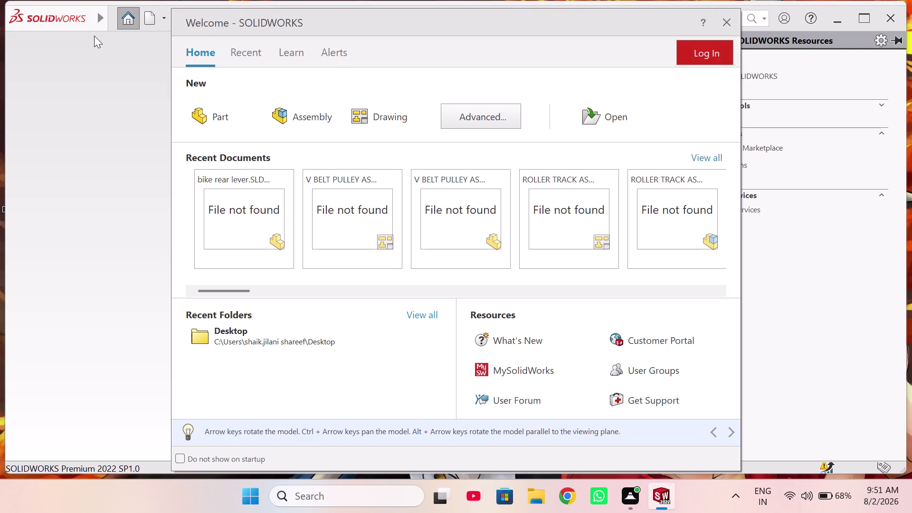
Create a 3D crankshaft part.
Create a blank part document and dismiss the resources side panel.
key(Left)
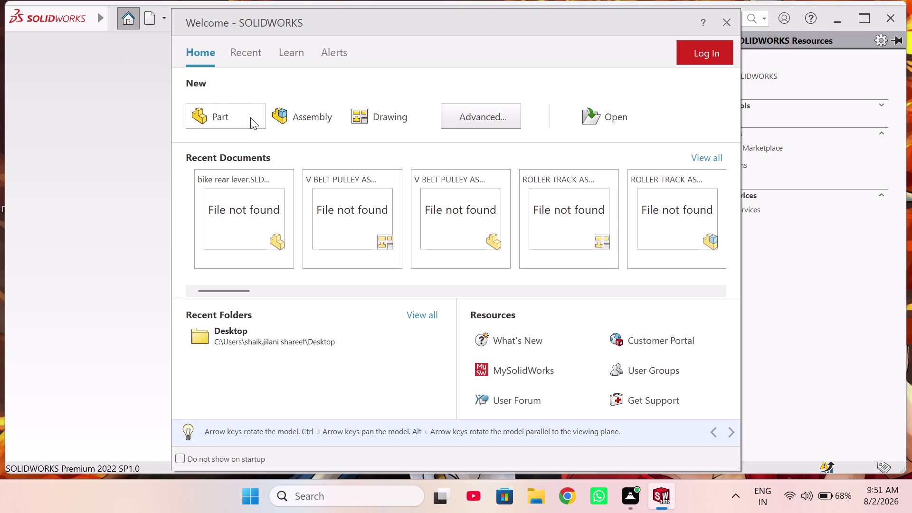
click(238, 113)
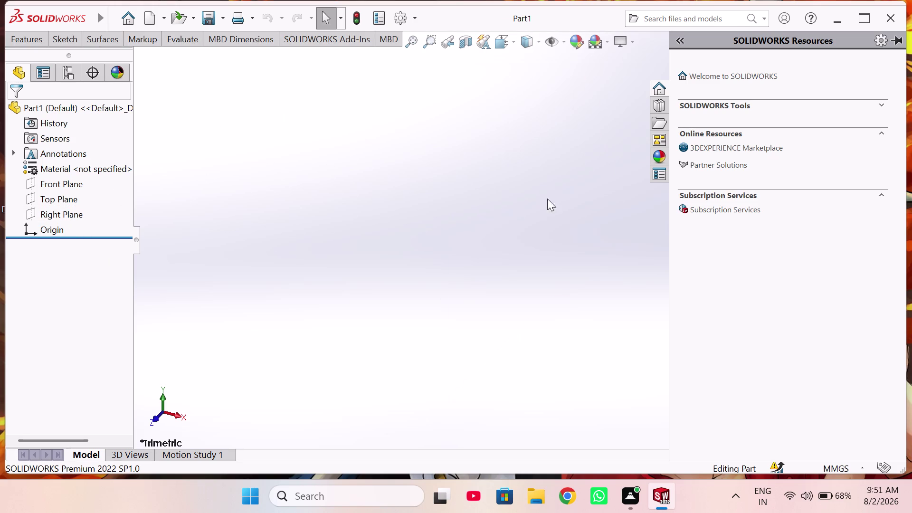
click(59, 209)
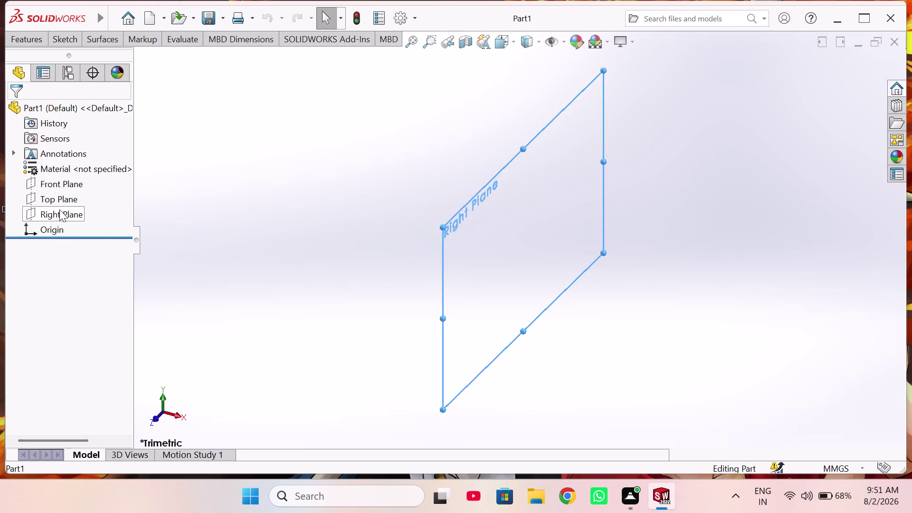
Draw a circle centred on the origin on the Right Plane.
click(70, 193)
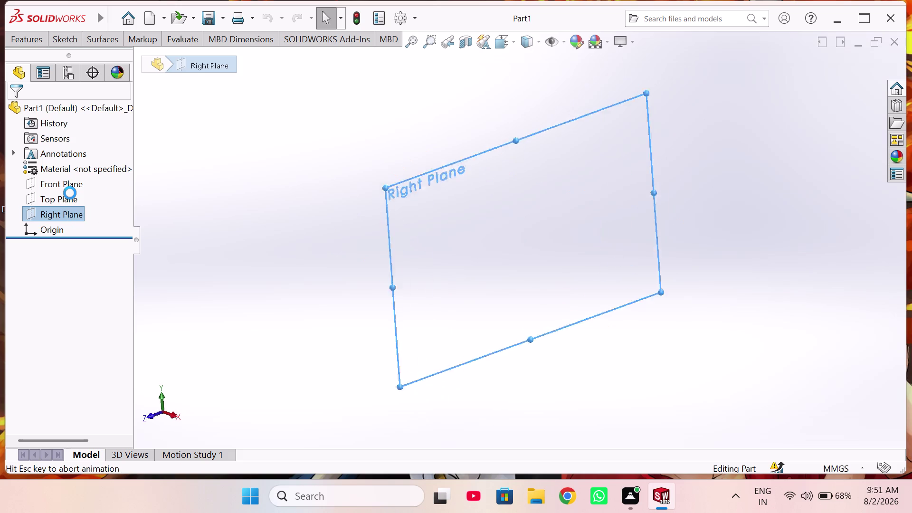
right_drag(462, 260, 552, 269)
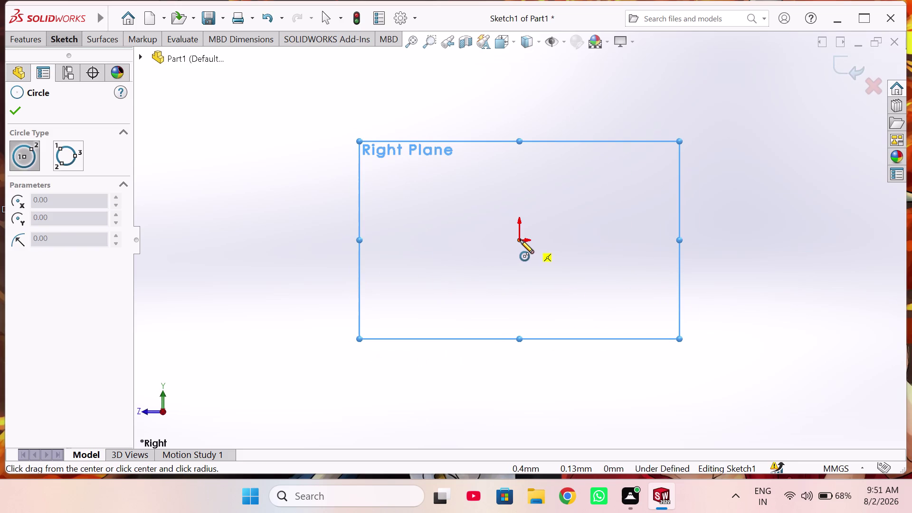
click(521, 240)
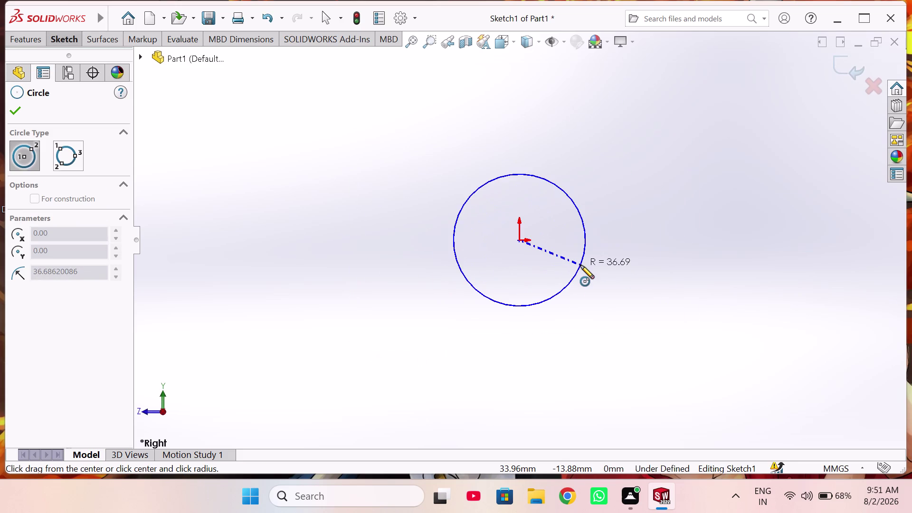
click(619, 295)
Dimension the circle to 120 mm diameter and exit the sketch.
right_drag(743, 252, 705, 138)
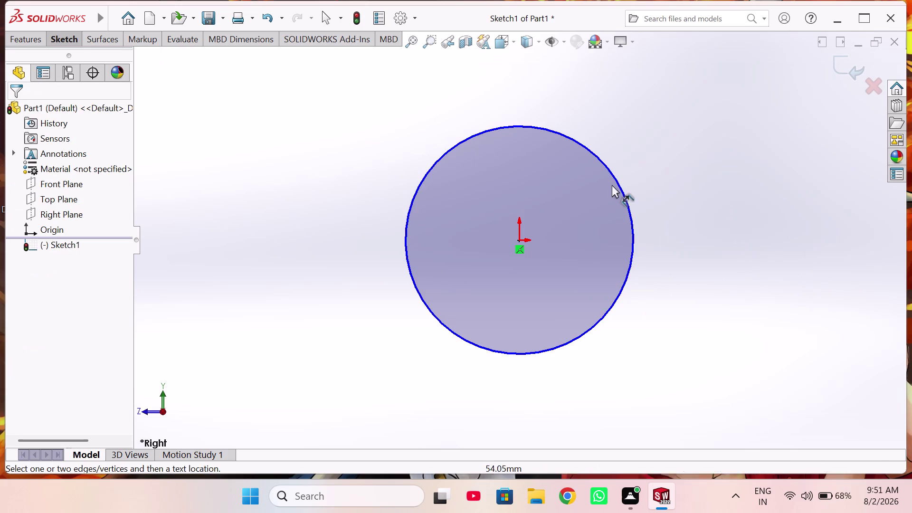
click(620, 188)
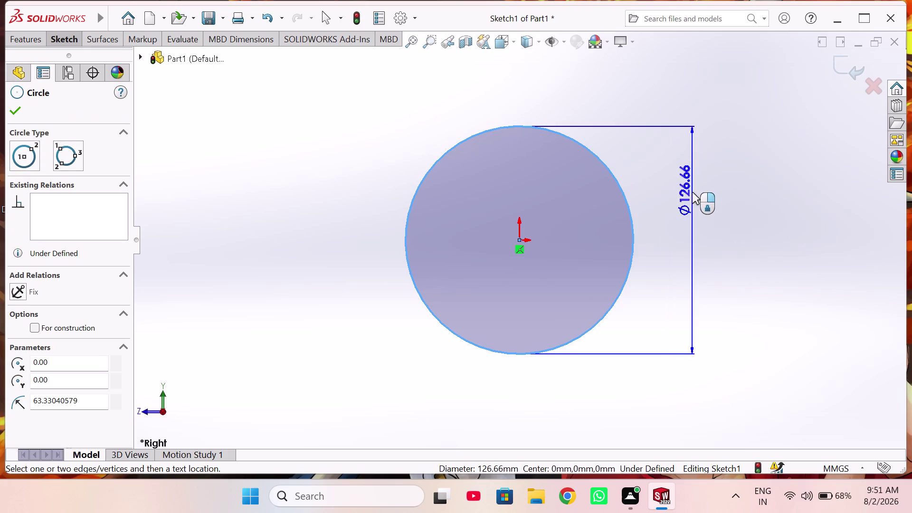
click(695, 218)
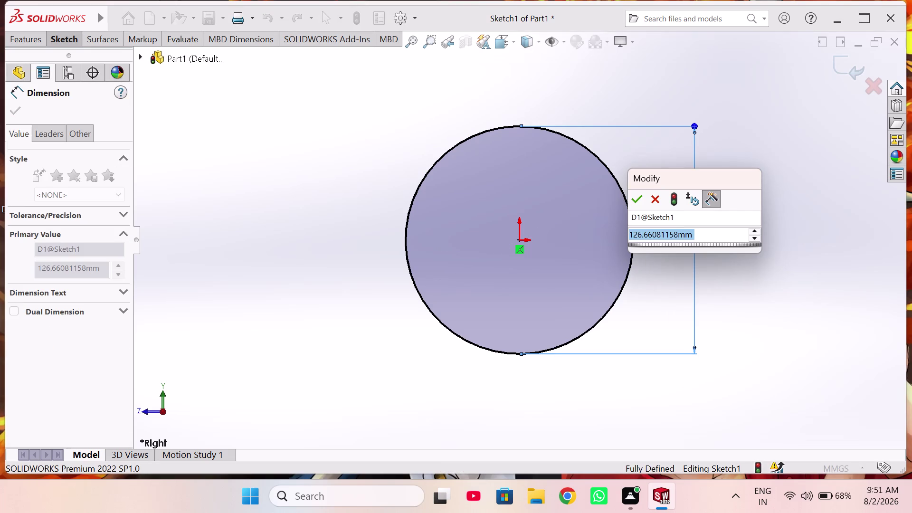
text(120)
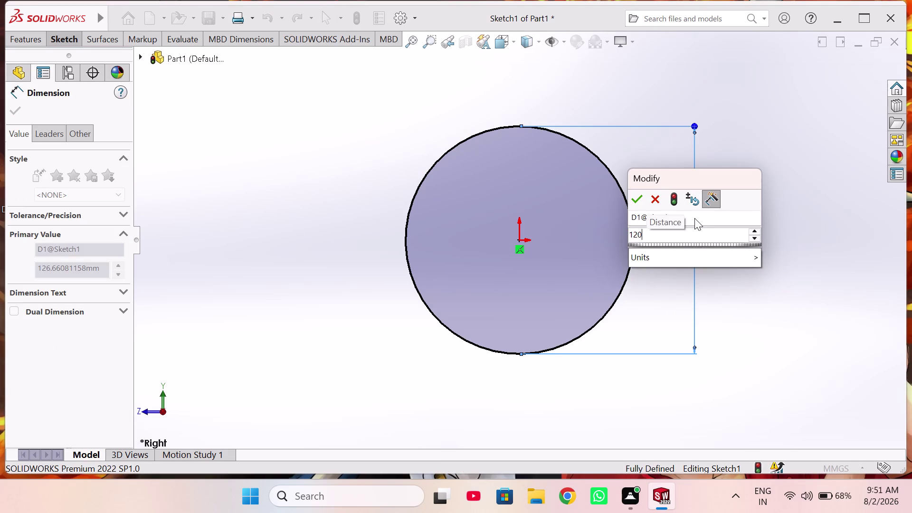
key(Return)
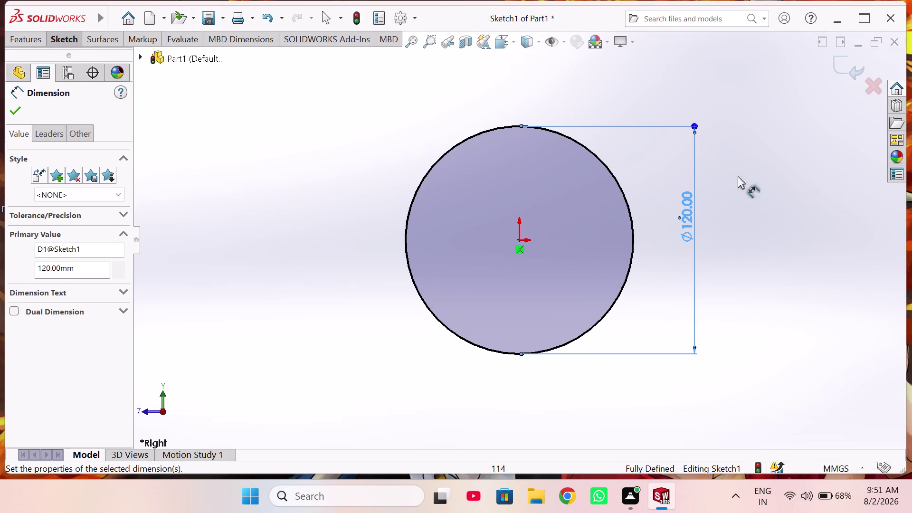
click(844, 66)
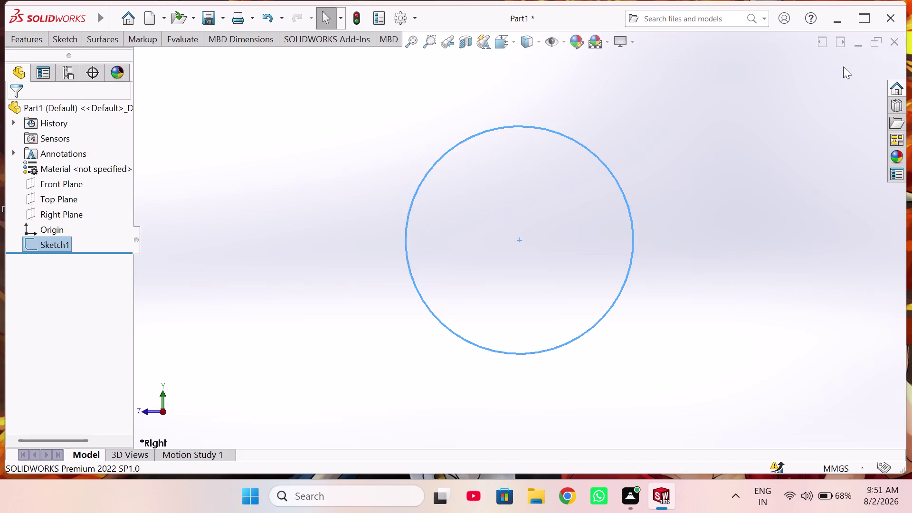
click(29, 40)
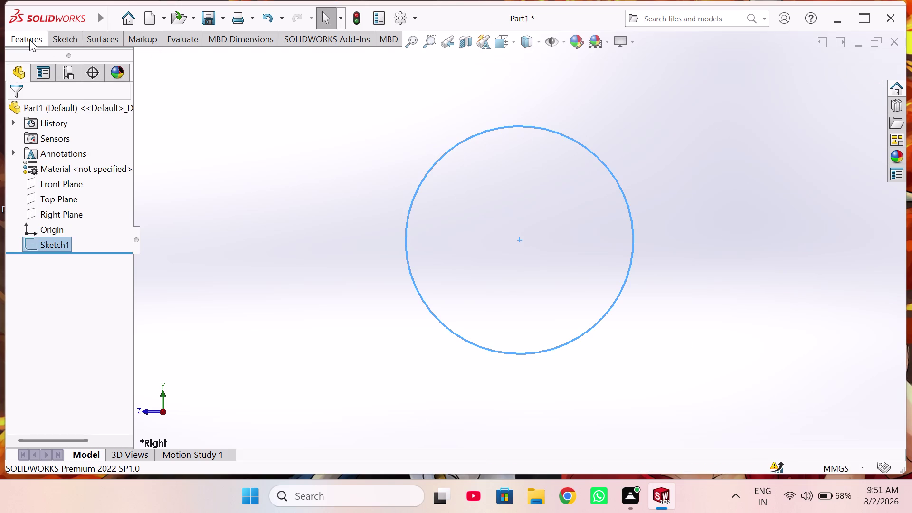
Extrude the 120 mm circle 16 mm blind into the disc, Boss-Extrude1.
click(28, 63)
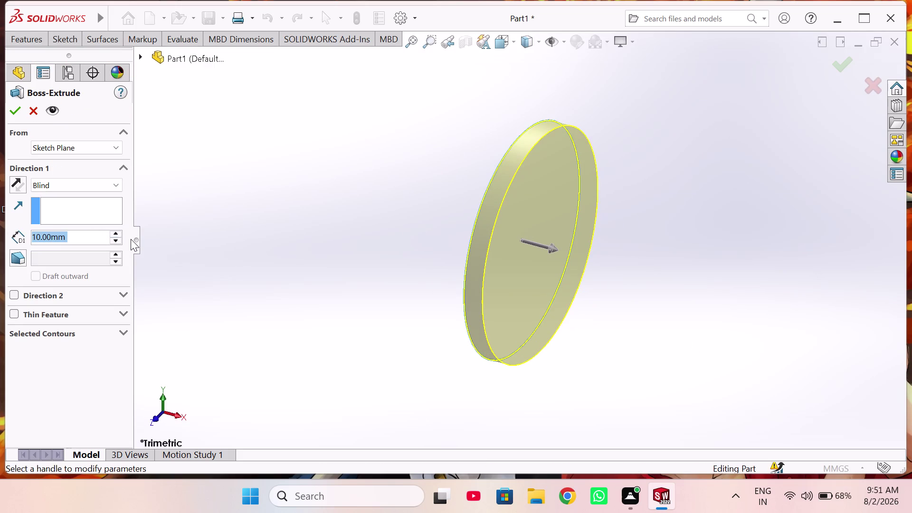
text(1)
text(6)
key(Return)
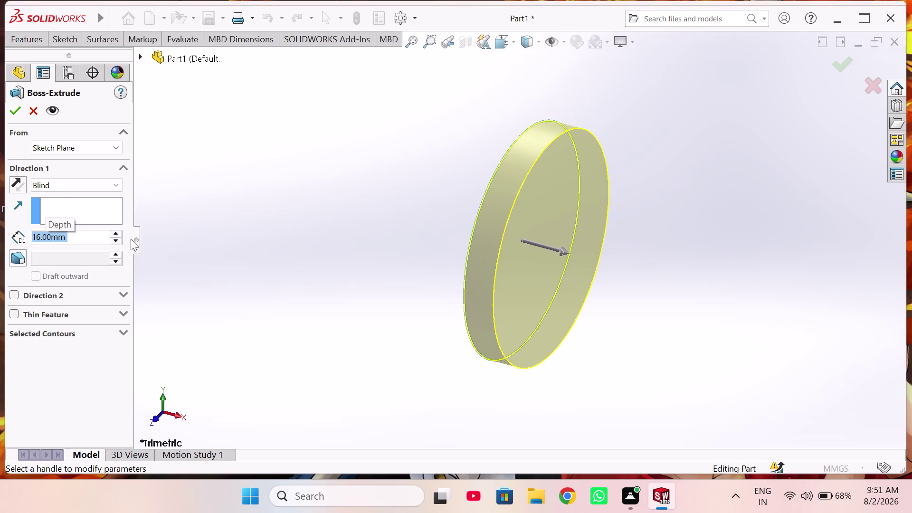
click(14, 111)
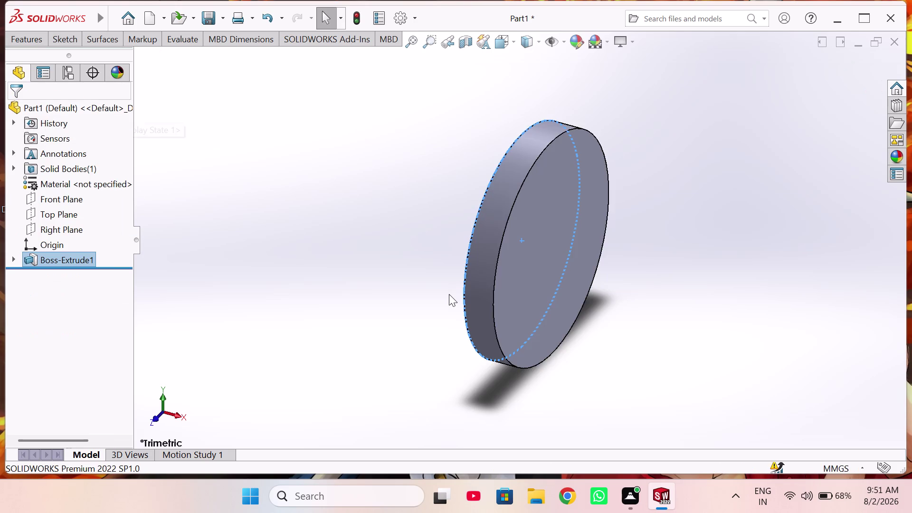
click(520, 297)
Start a sketch on the disc's front face with a horizontal centreline across it.
click(573, 271)
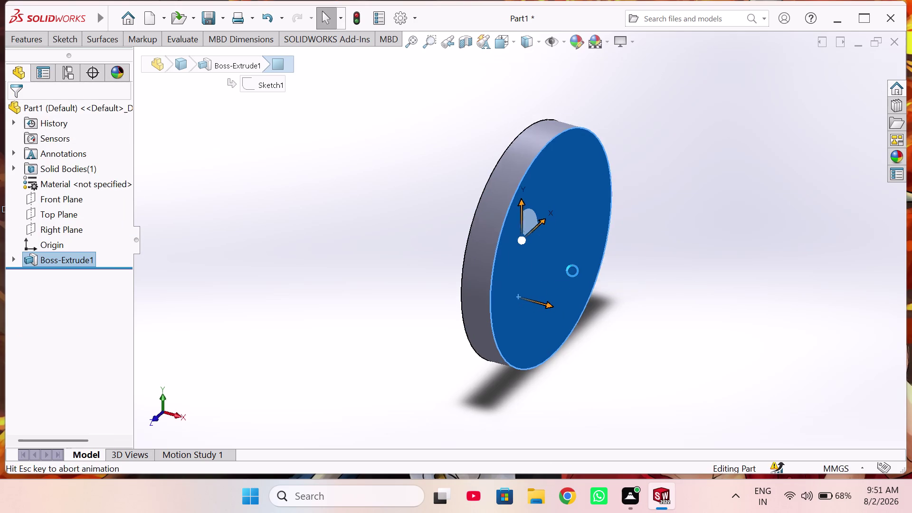
right_drag(542, 265, 535, 236)
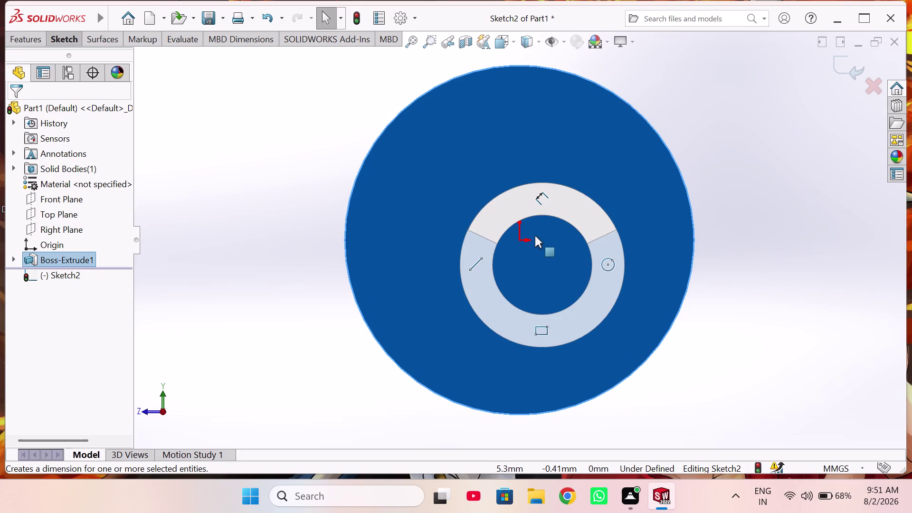
right_drag(535, 236, 251, 245)
click(59, 265)
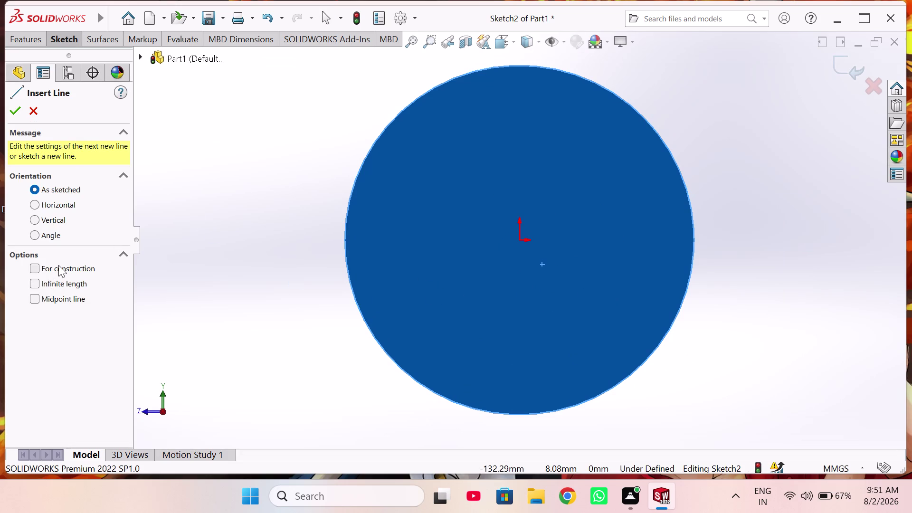
click(294, 240)
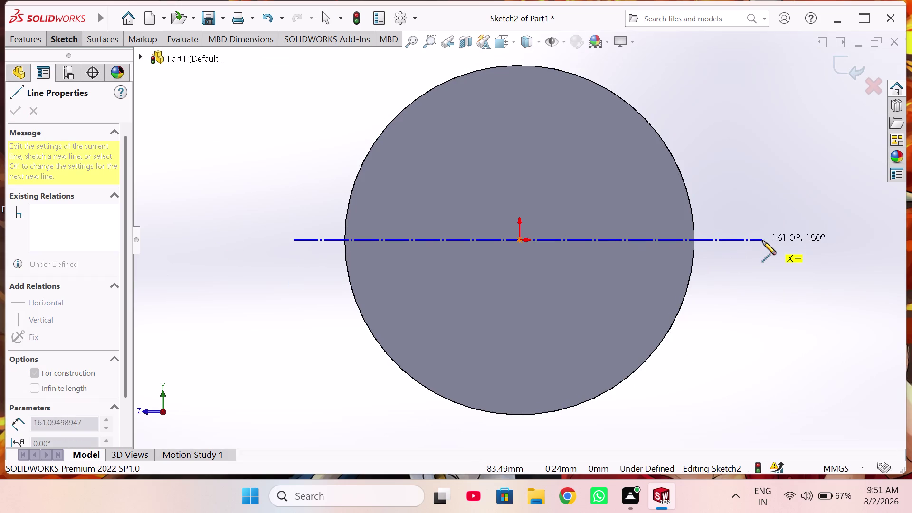
click(760, 240)
Draw a vertical centreline through the disc centre and exit the line tool.
right_drag(715, 294, 723, 233)
right_drag(732, 339, 525, 353)
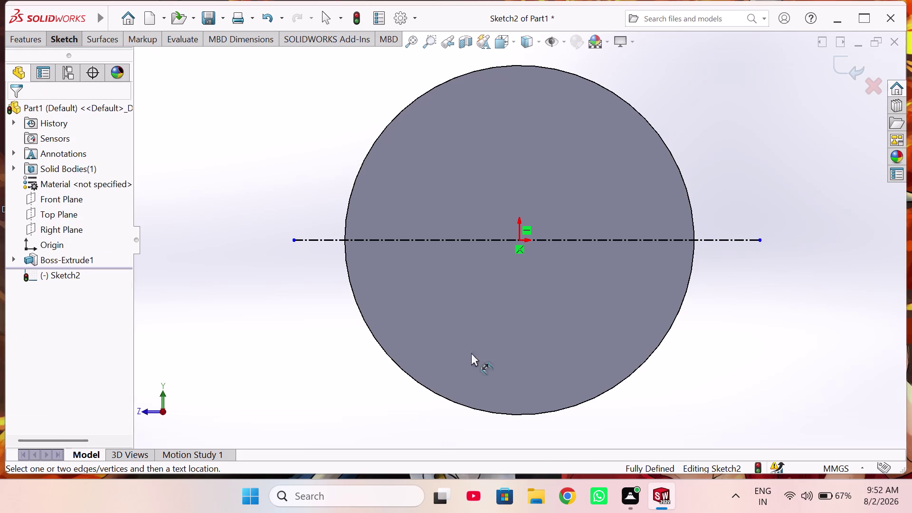
right_drag(525, 353, 360, 367)
click(75, 270)
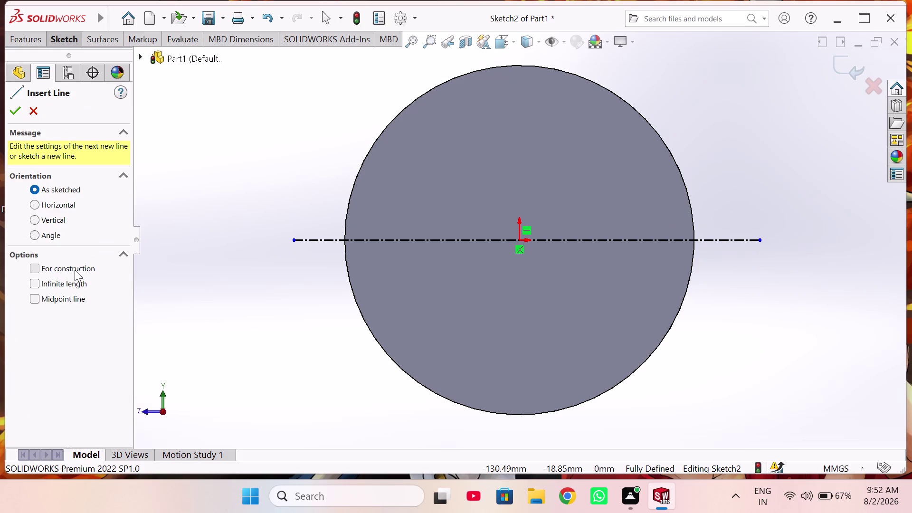
click(520, 427)
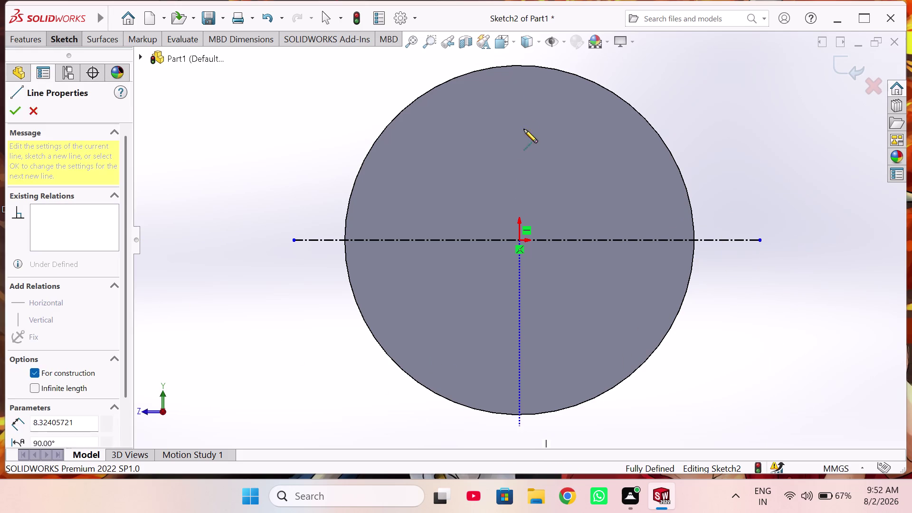
scroll(up, 3)
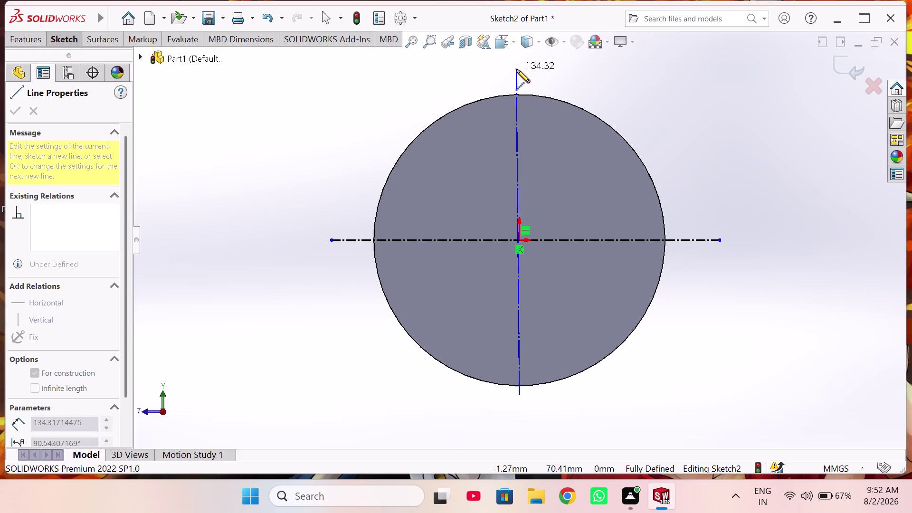
click(518, 70)
right_click(557, 95)
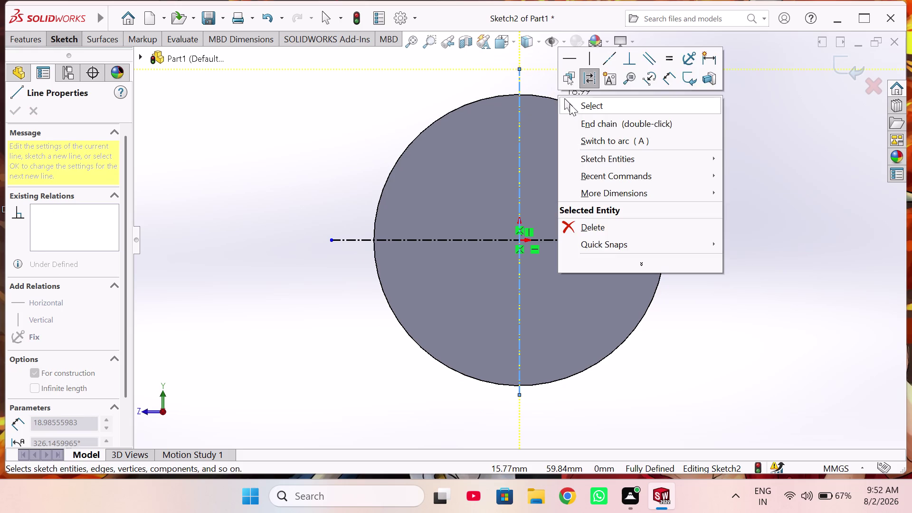
click(571, 104)
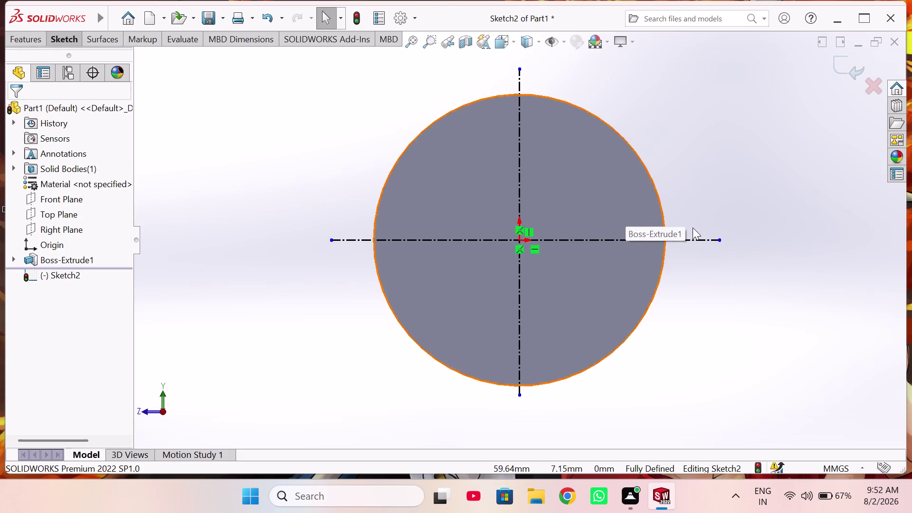
right_drag(751, 176, 734, 167)
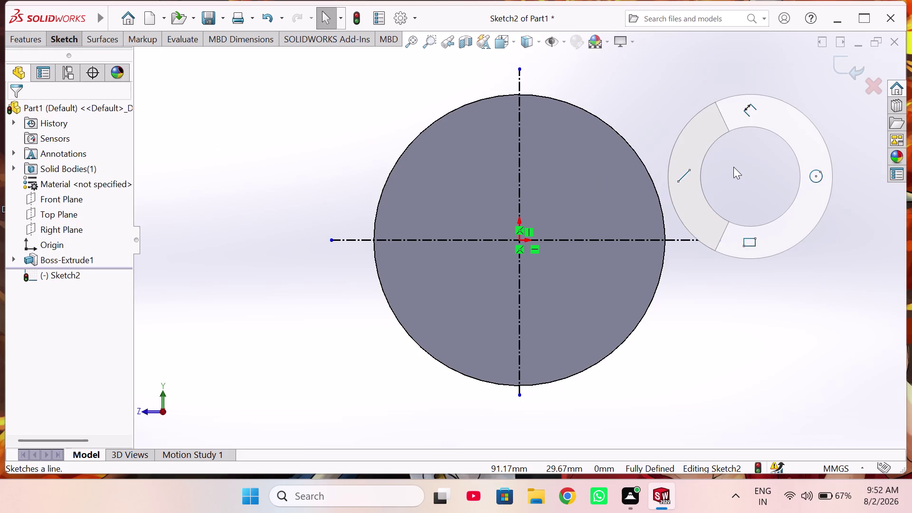
right_drag(733, 167, 907, 199)
Draw a hole circle centred on the vertical centreline above the disc centre.
click(682, 147)
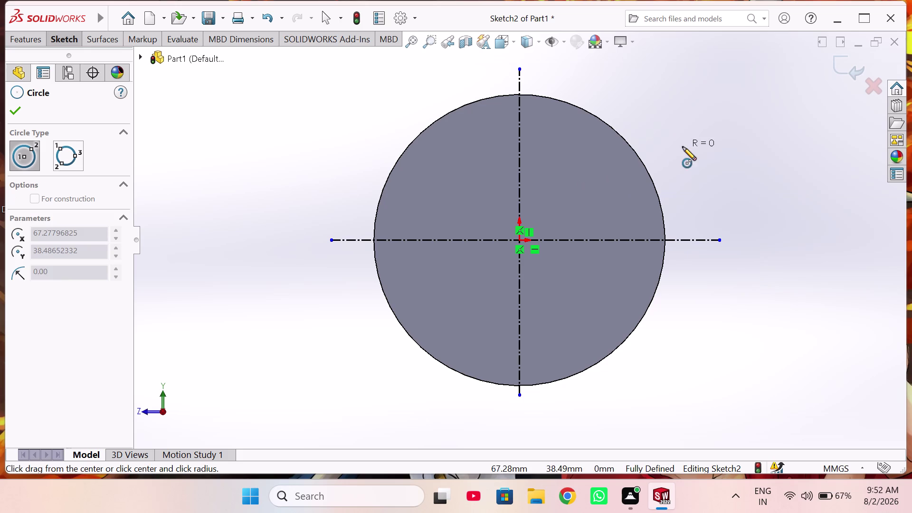
right_drag(688, 144, 701, 151)
key(Escape)
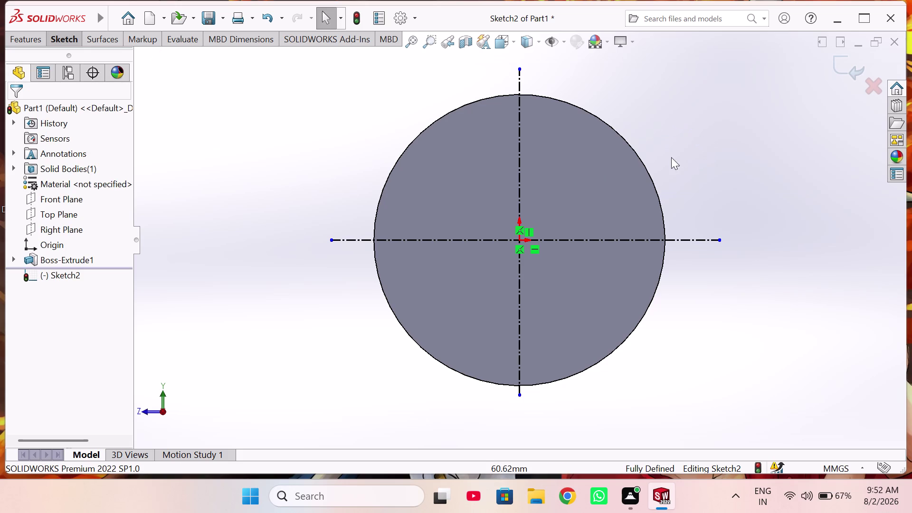
right_drag(675, 152, 788, 190)
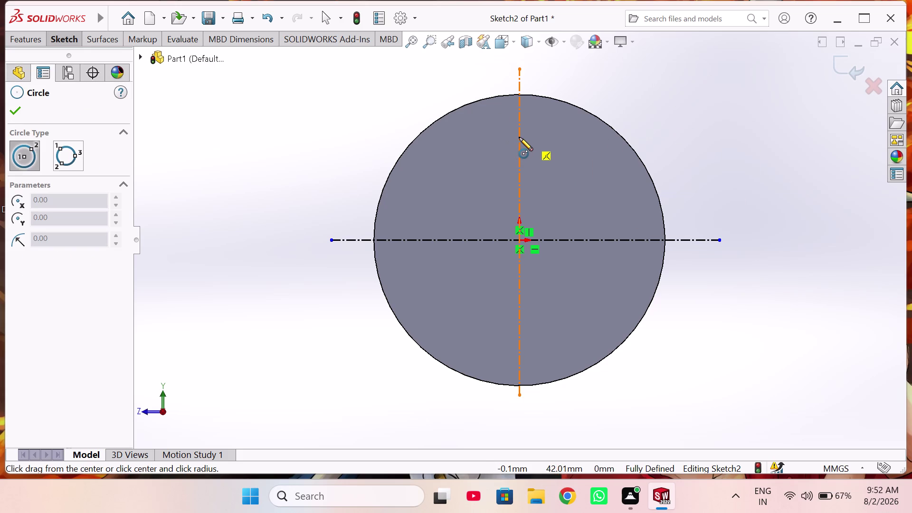
click(519, 138)
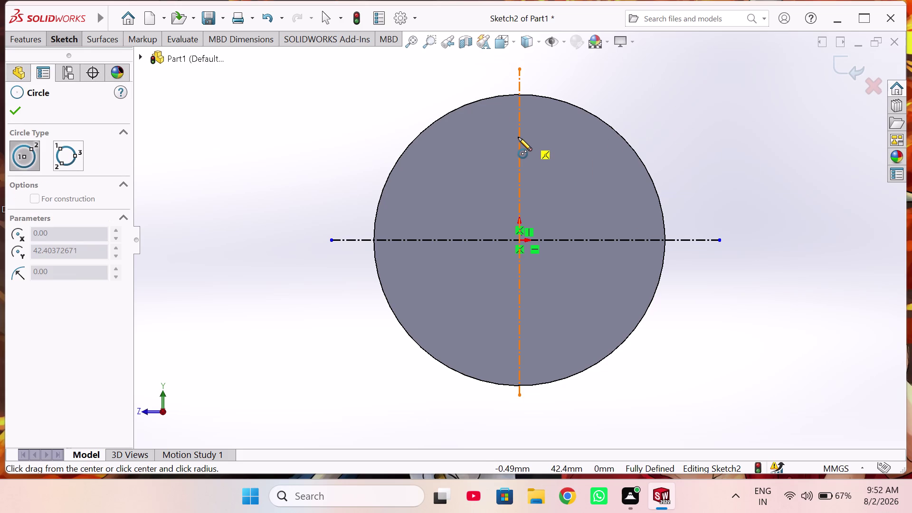
click(542, 150)
right_drag(580, 161, 580, 141)
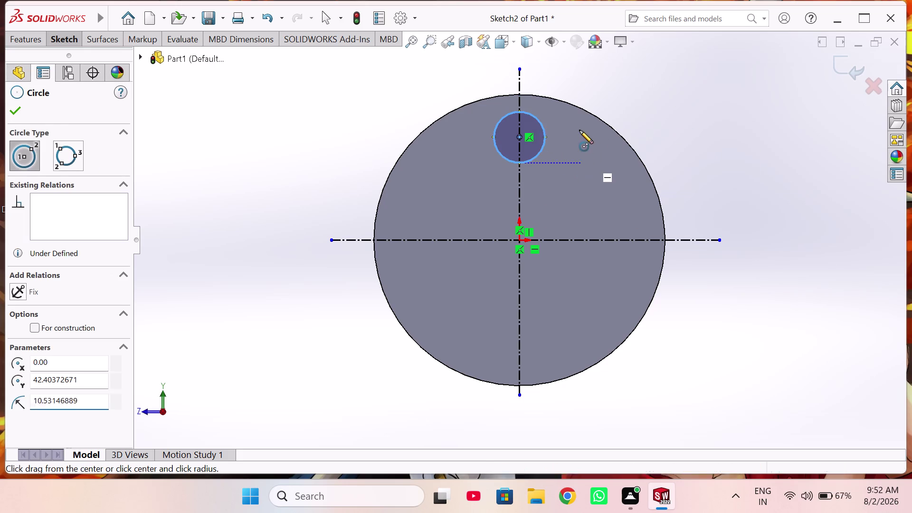
right_drag(579, 140, 578, 67)
Dimension the hole circle to a 12 mm diameter.
click(541, 125)
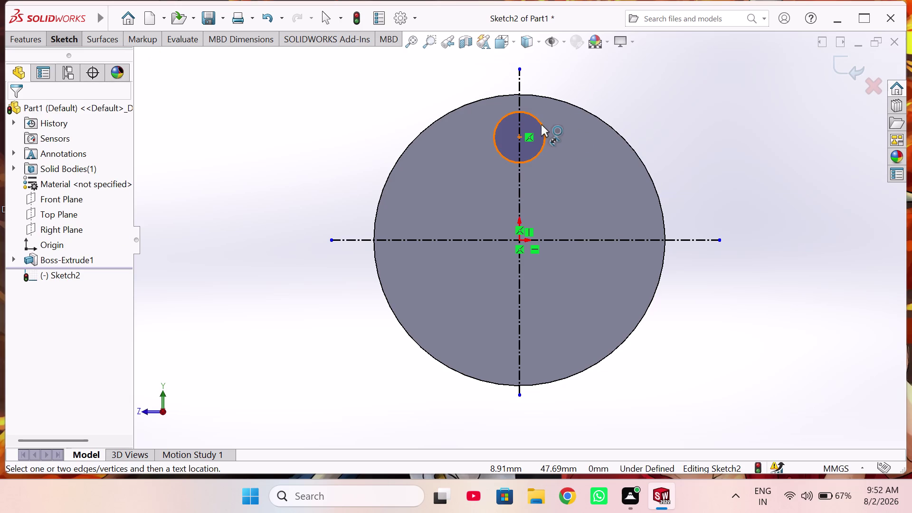
click(569, 133)
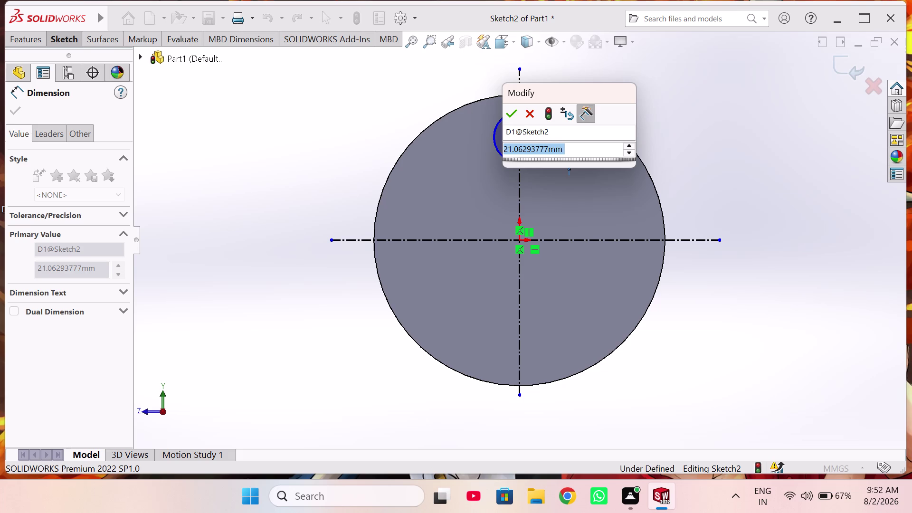
text(12)
key(Return)
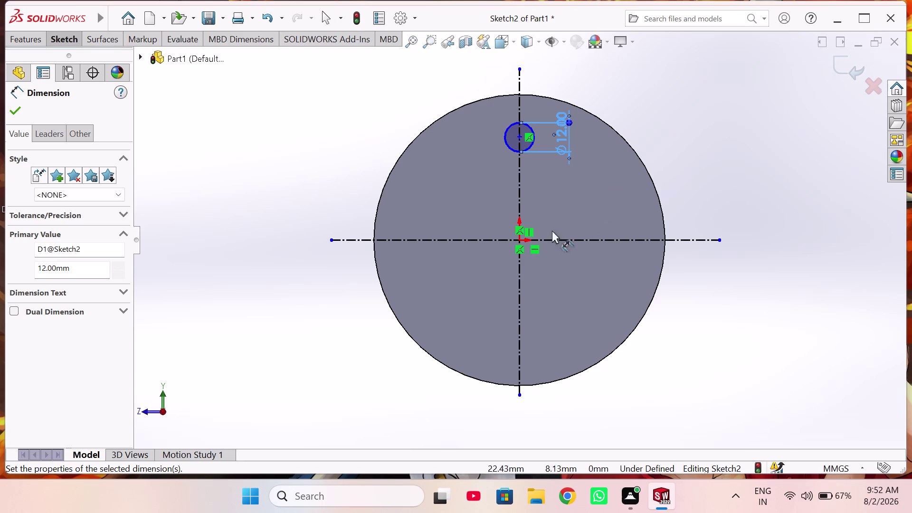
click(519, 241)
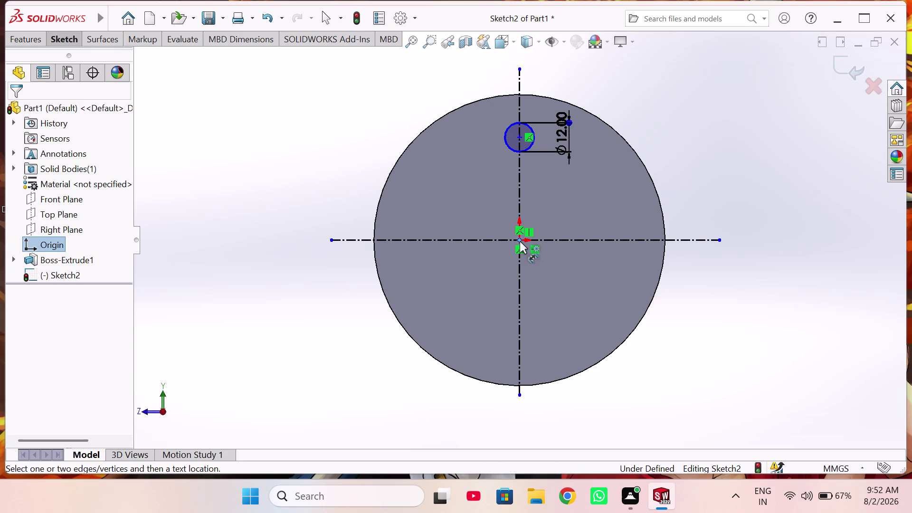
Set the hole centre 40 mm above the horizontal centreline.
click(519, 137)
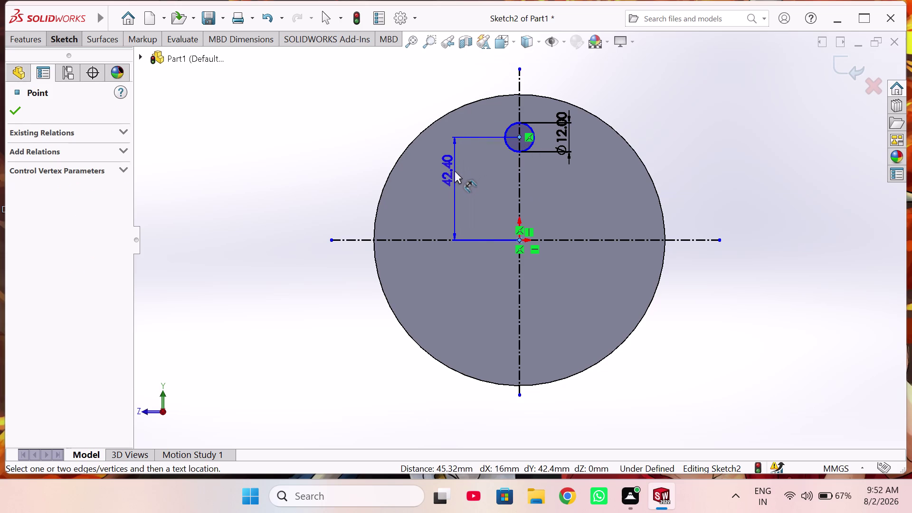
click(454, 171)
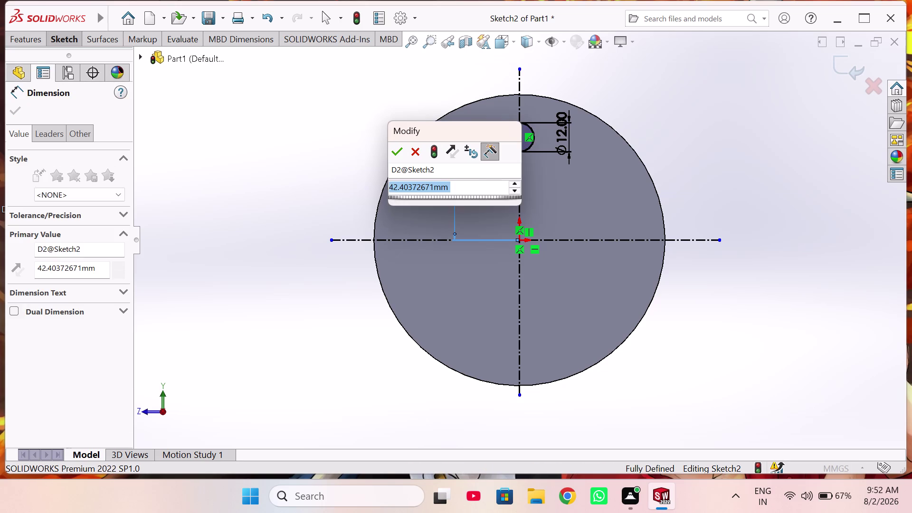
text(40)
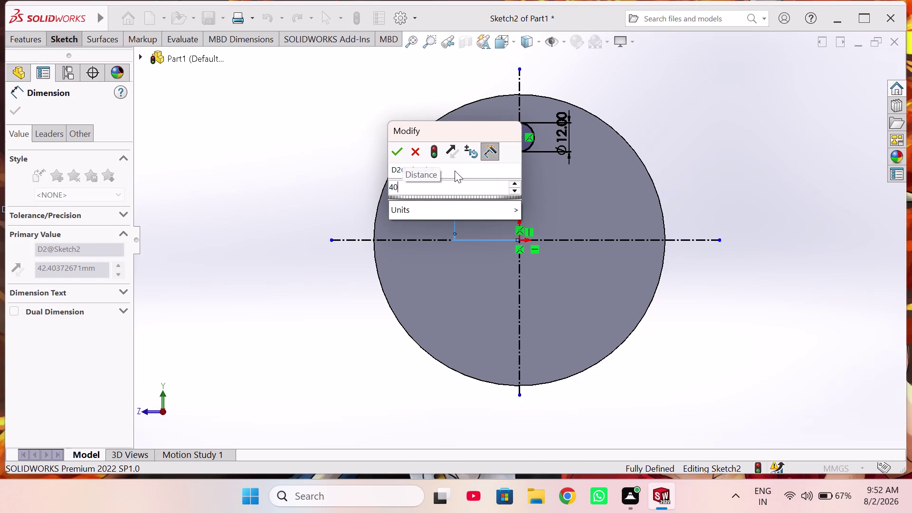
key(Return)
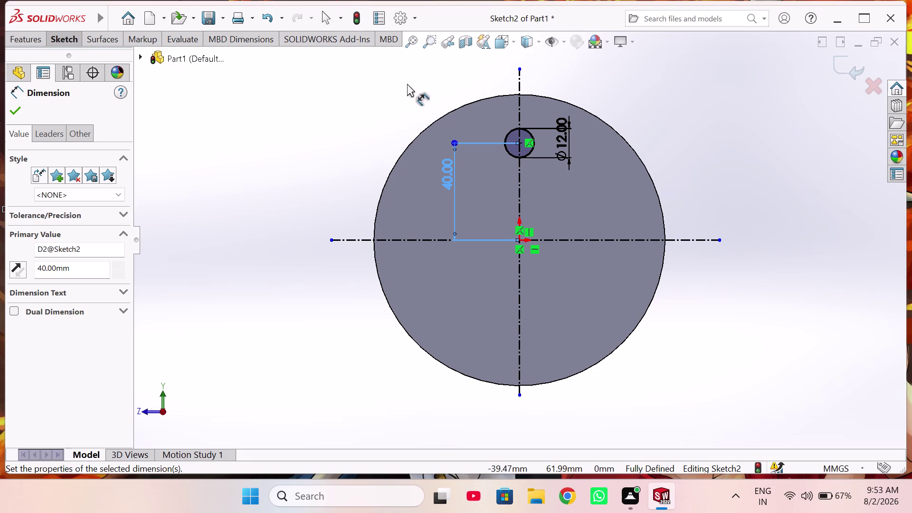
right_click(272, 87)
click(301, 125)
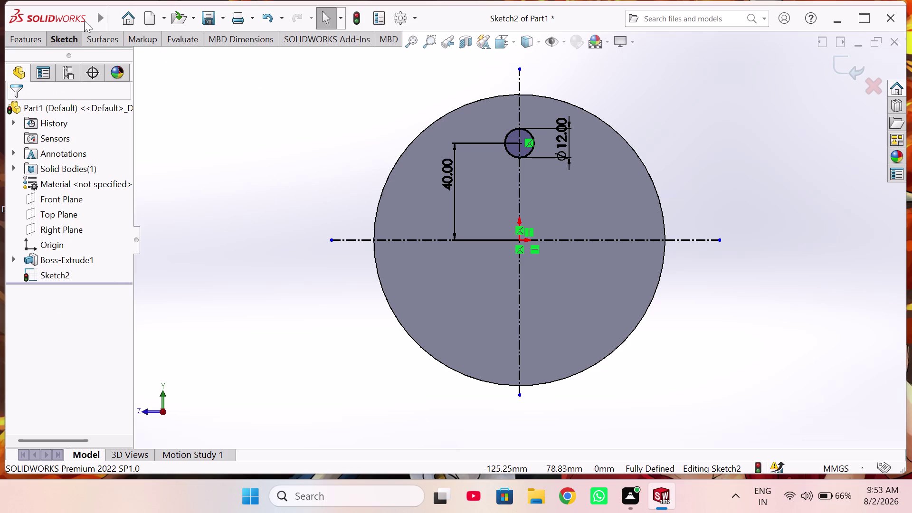
click(70, 36)
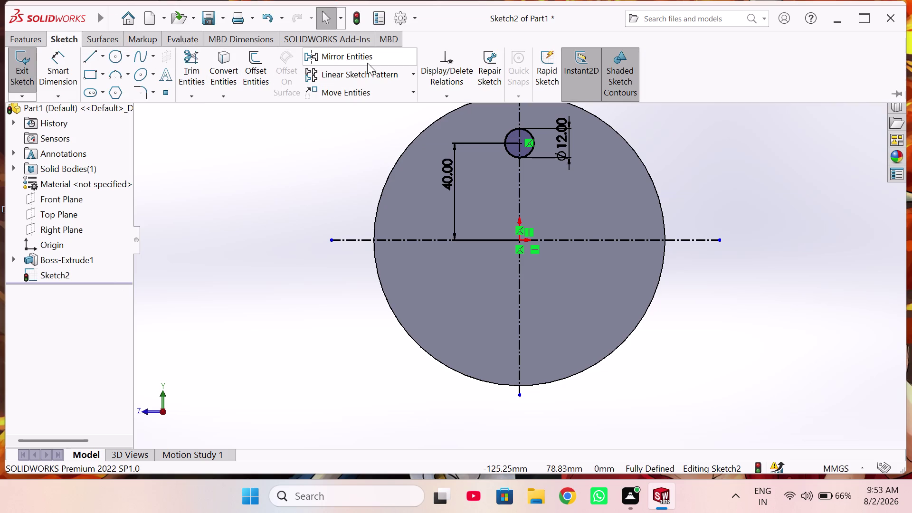
Pattern the 12 mm hole circle into 4 equally spaced copies over 360° around the origin.
click(412, 79)
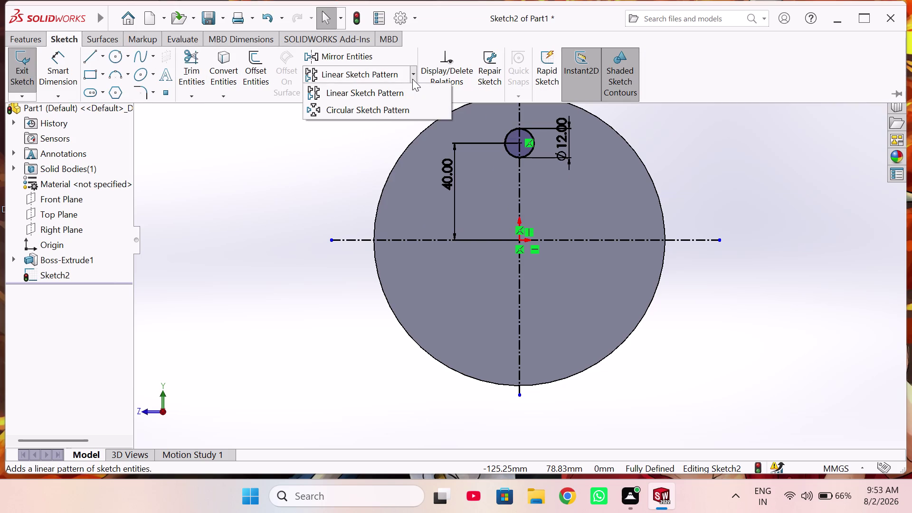
click(382, 109)
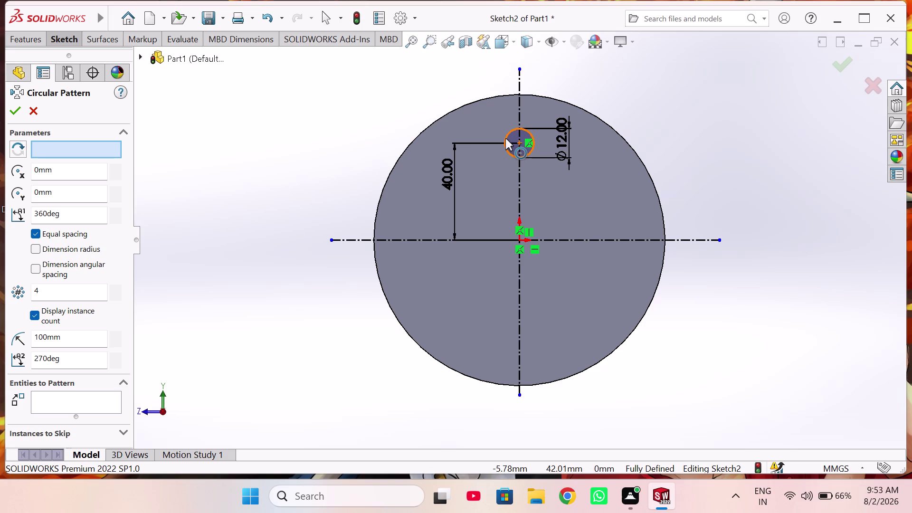
click(79, 393)
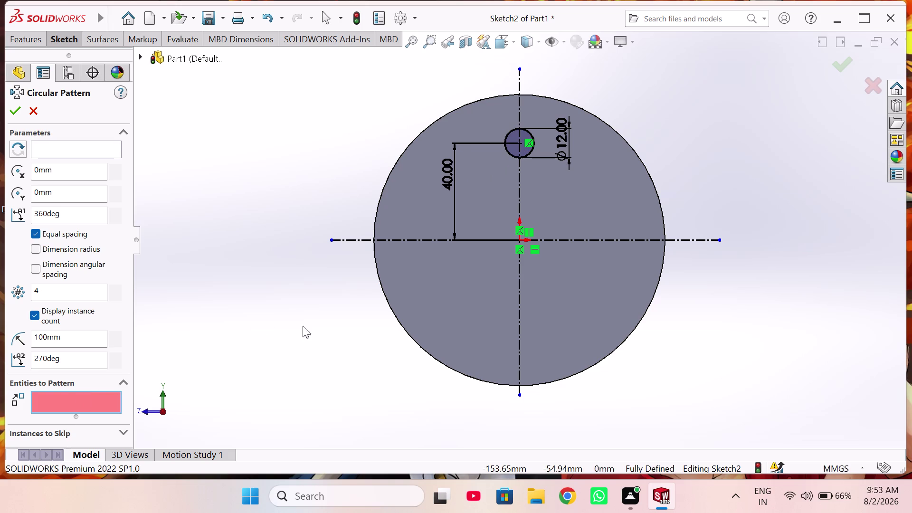
click(513, 128)
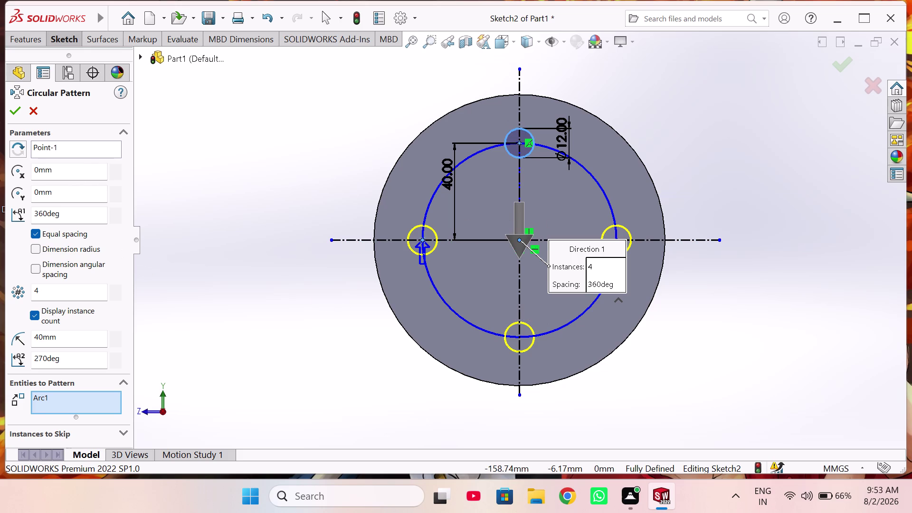
click(14, 107)
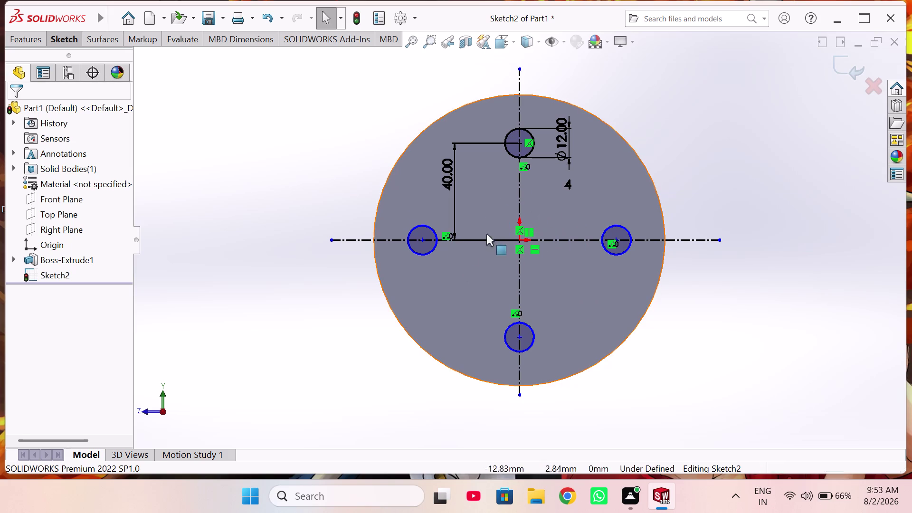
Make the horizontal centreline coincident with the origin.
scroll(down, 3)
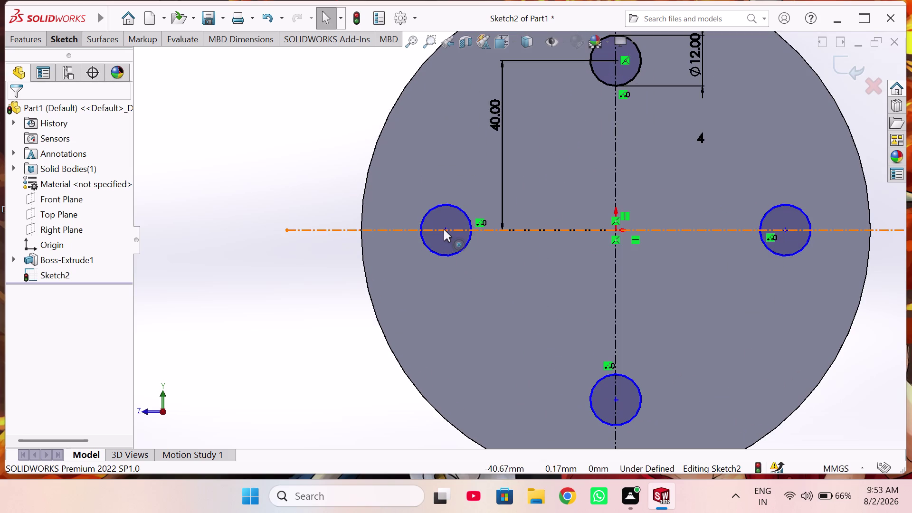
click(445, 230)
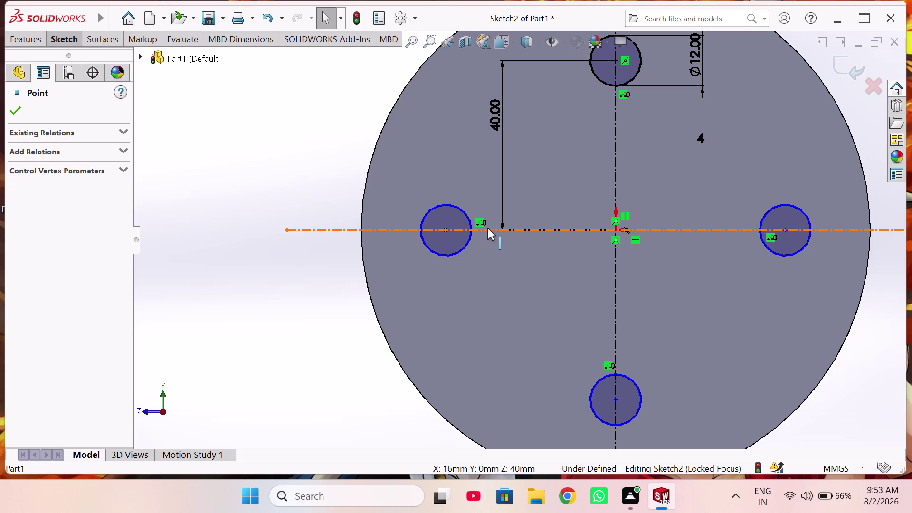
click(487, 229)
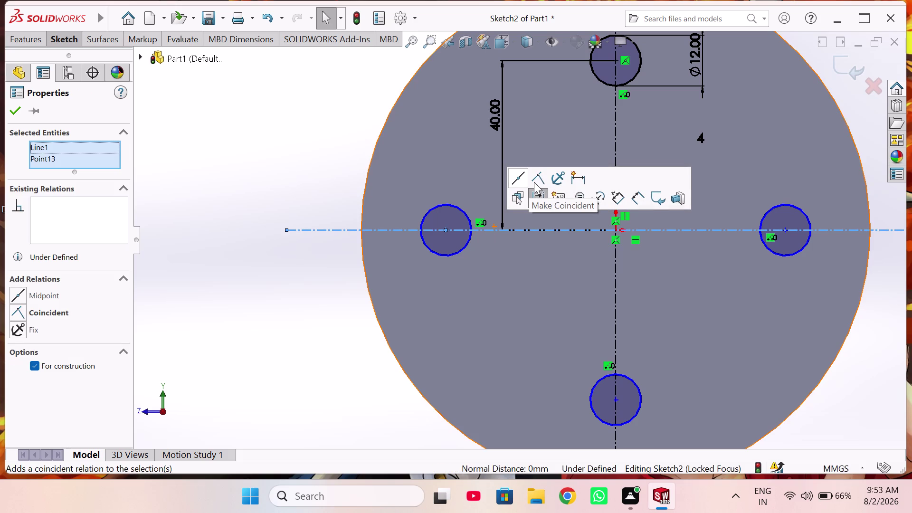
click(535, 181)
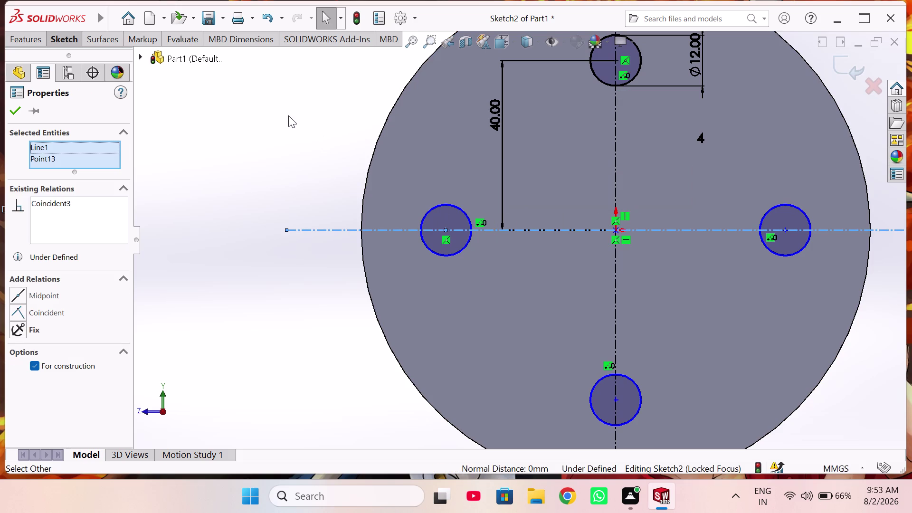
click(13, 112)
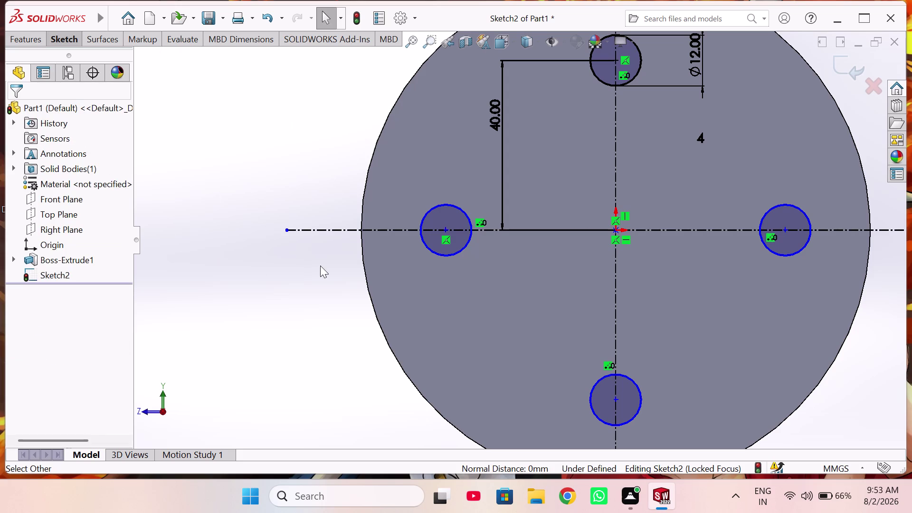
Try dimensioning the left hole, then cancel the redundant diameter dimension.
right_drag(412, 293, 403, 213)
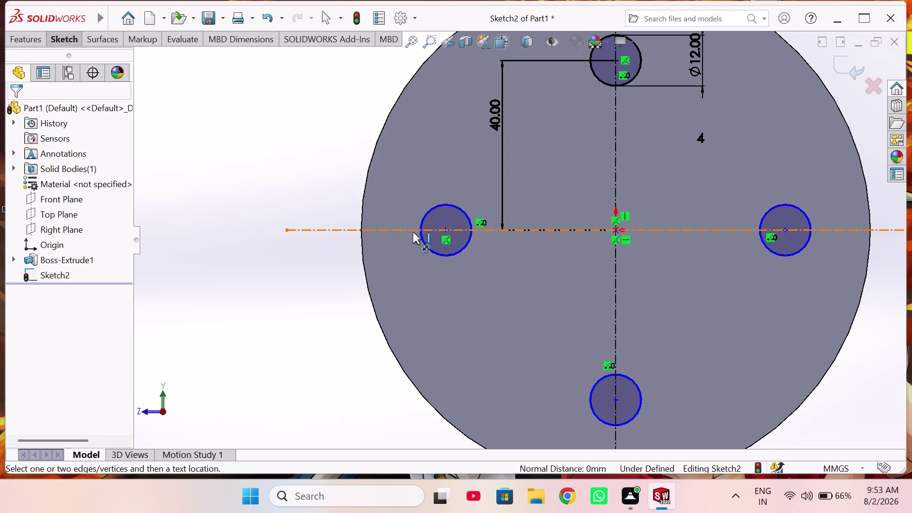
click(422, 239)
click(385, 270)
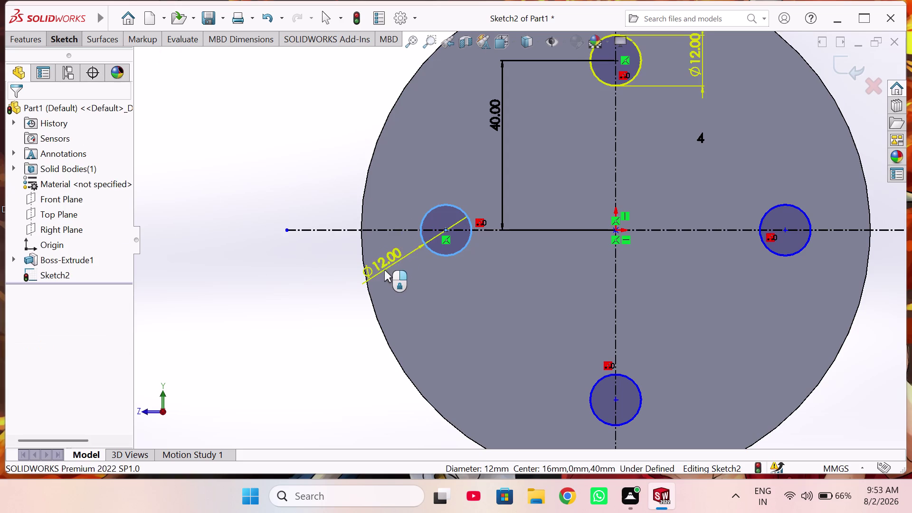
click(488, 169)
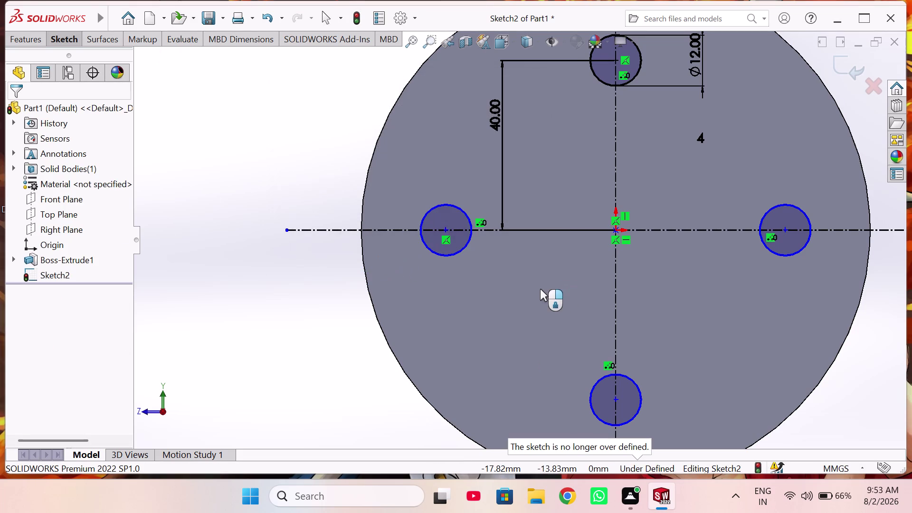
scroll(up, 3)
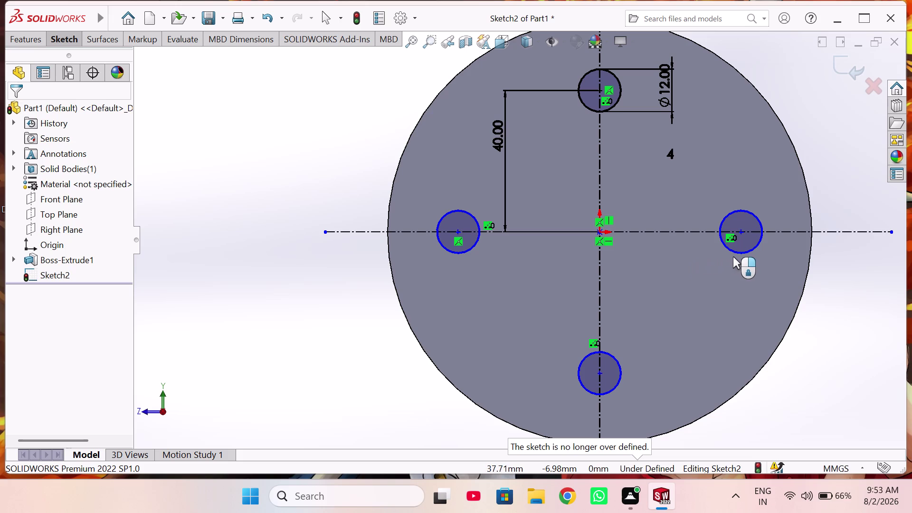
Dimension the right hole centre 40 mm from the origin and exit the sketch.
right_drag(655, 308, 652, 281)
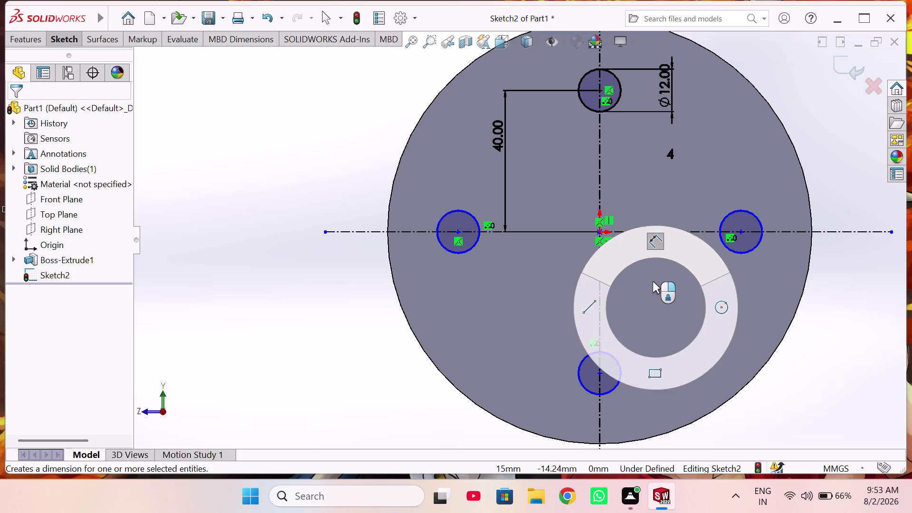
right_drag(653, 282, 644, 228)
right_drag(667, 310, 677, 199)
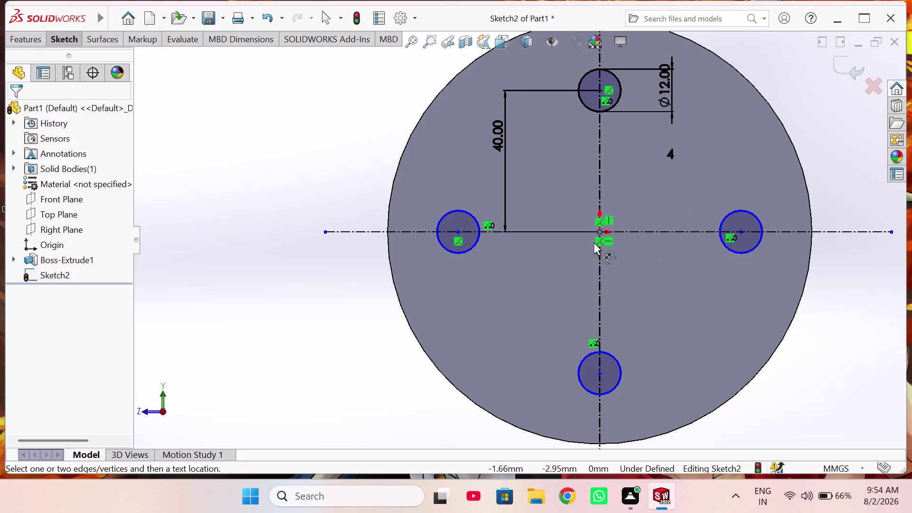
click(600, 232)
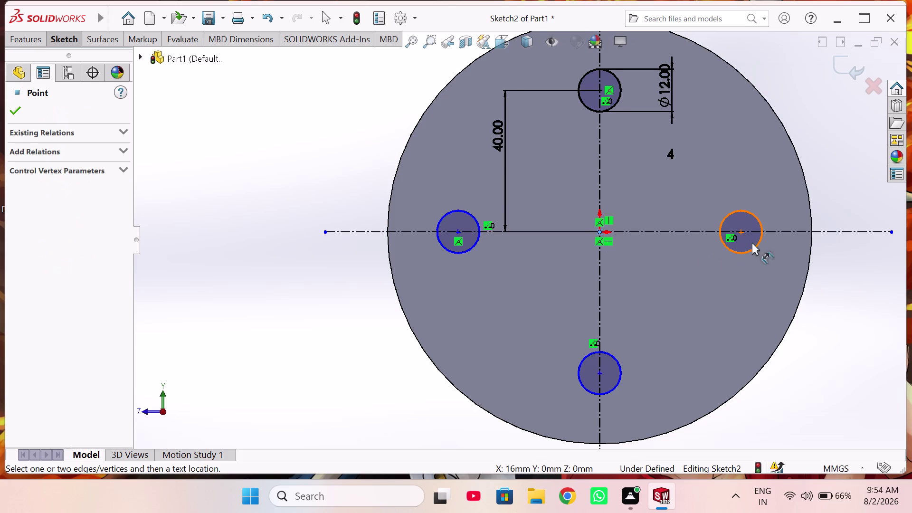
click(742, 231)
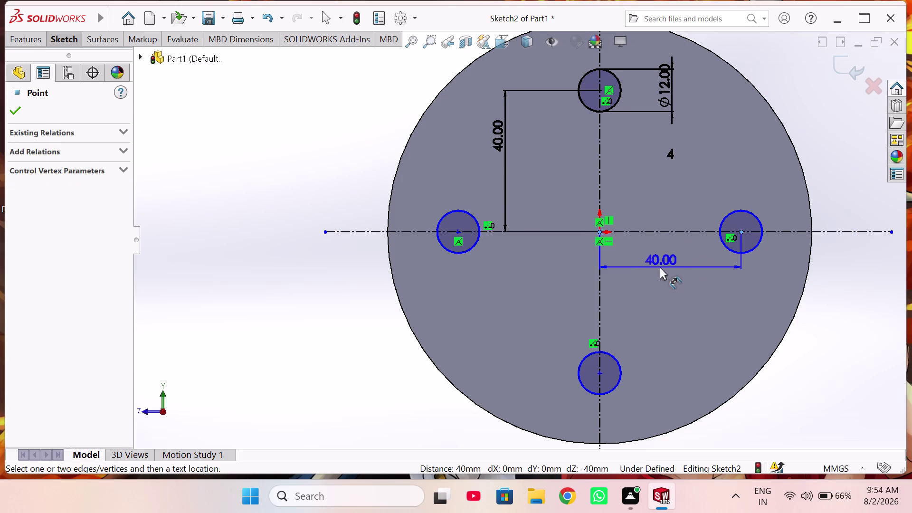
click(660, 267)
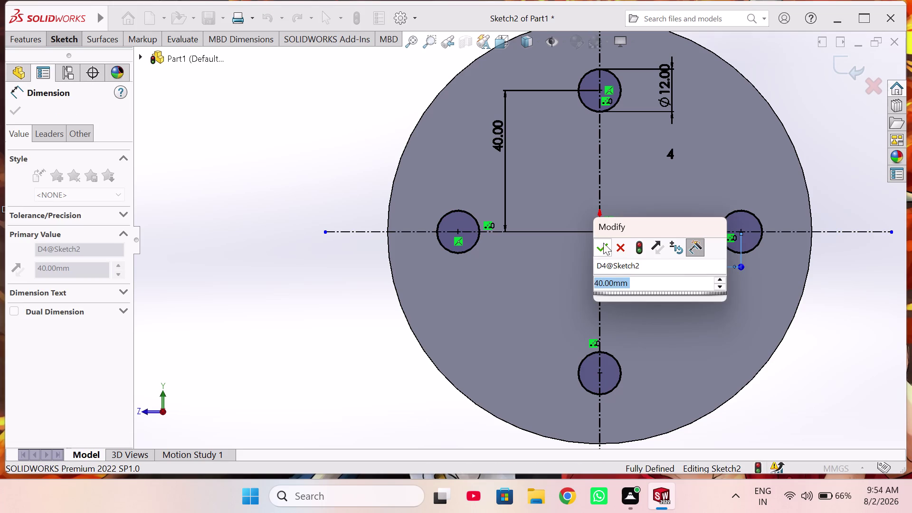
click(600, 246)
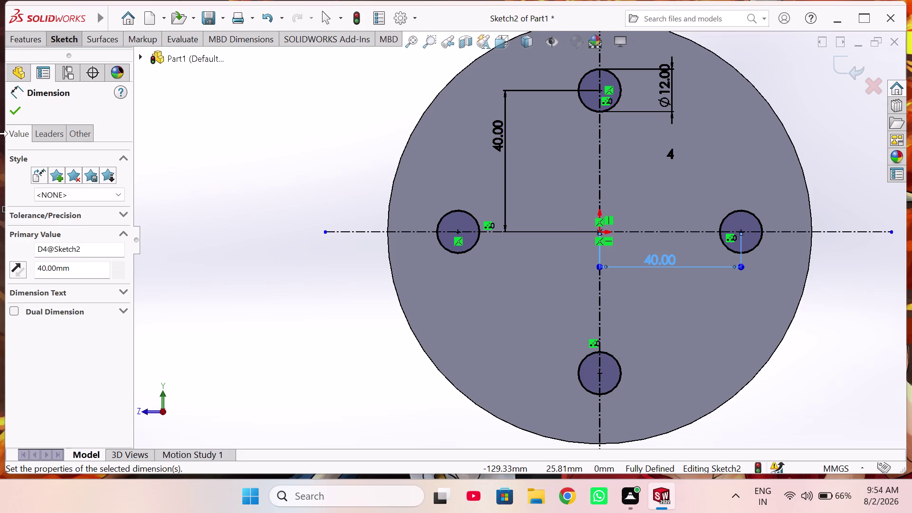
click(9, 114)
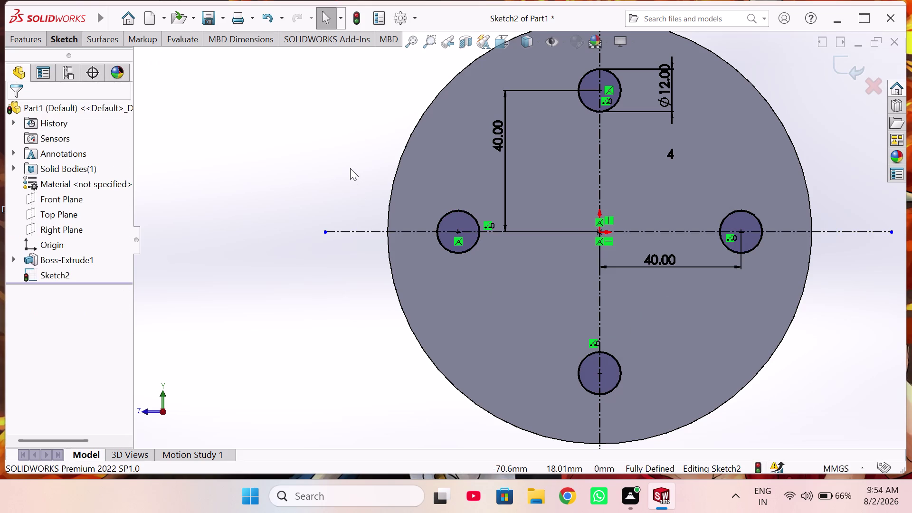
click(834, 66)
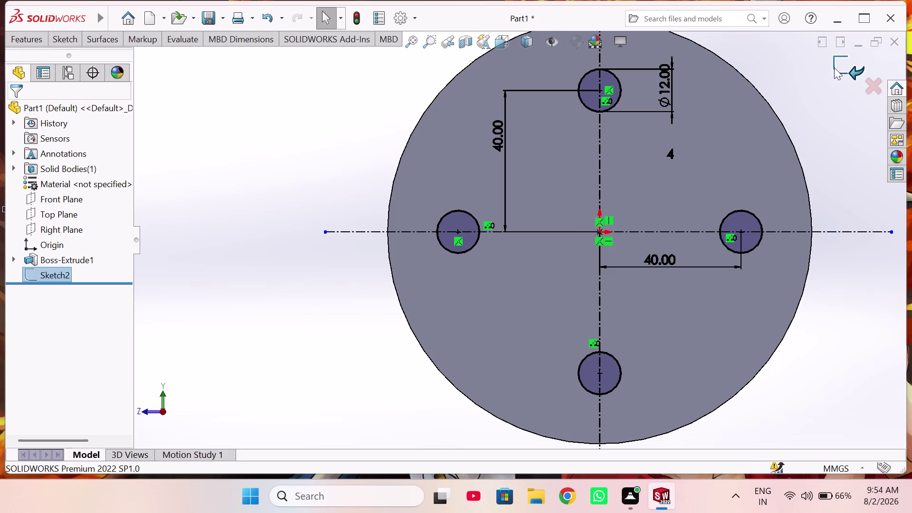
Cut the four hole circles 16 mm blind through the disc as Cut-Extrude1.
click(33, 37)
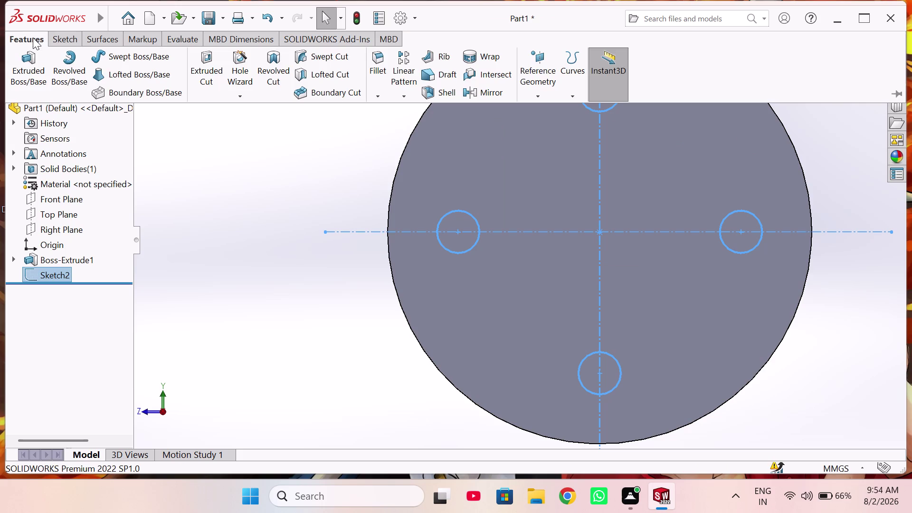
click(198, 75)
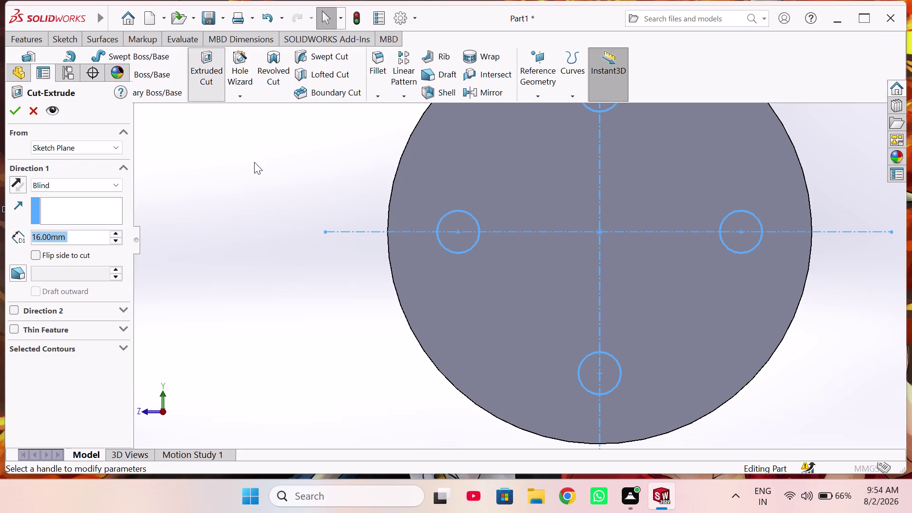
middle_drag(202, 171, 297, 220)
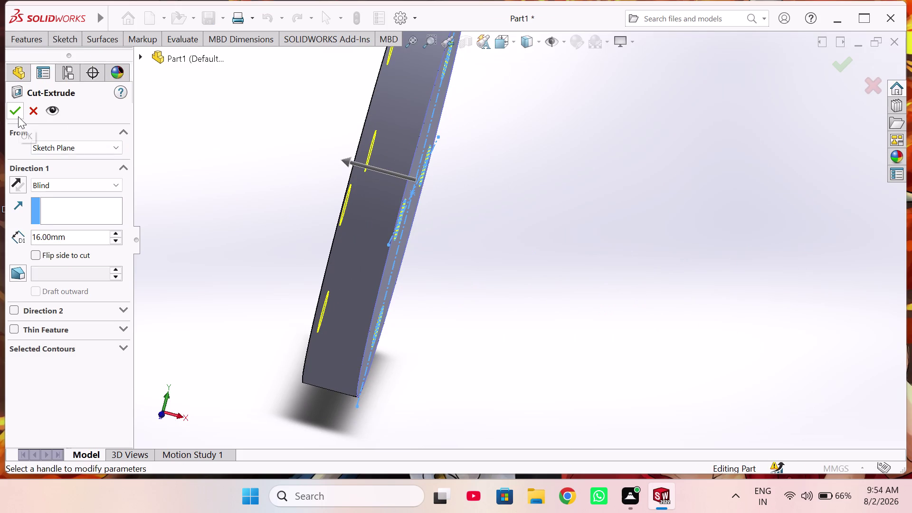
click(18, 116)
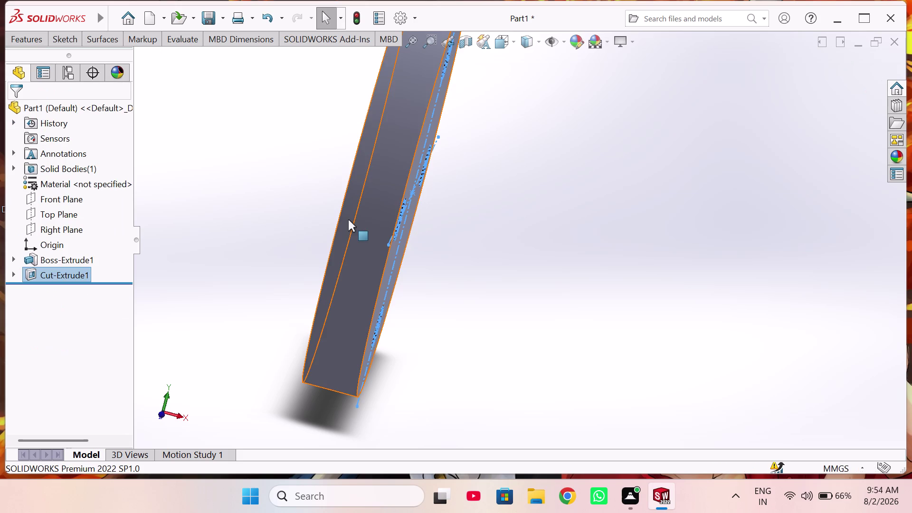
key(ctrl+1)
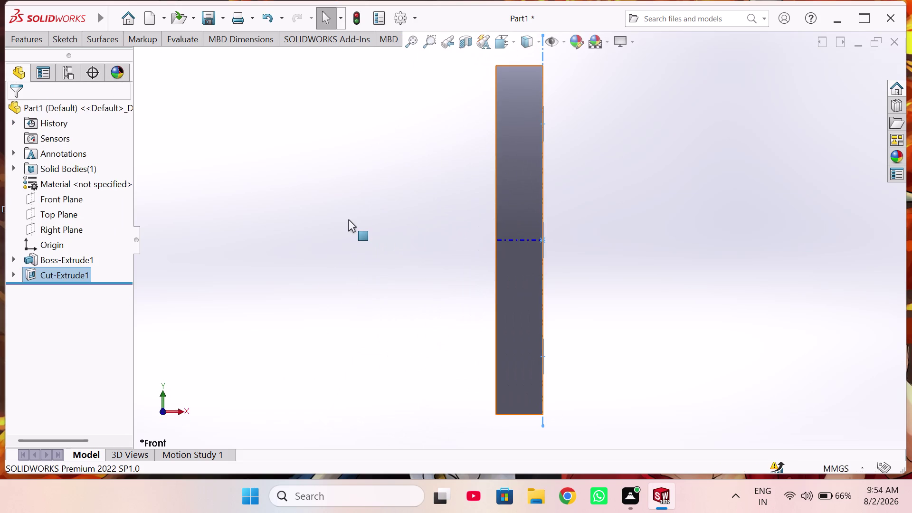
key(ctrl+5)
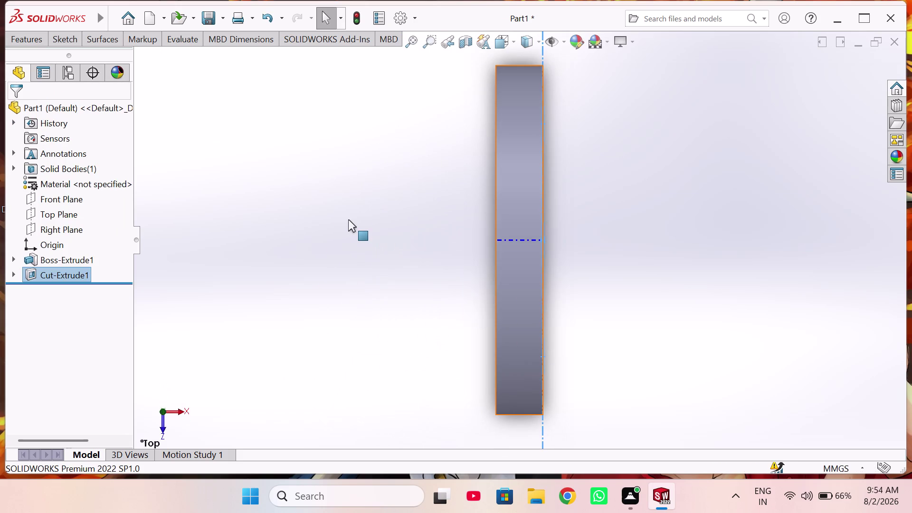
key(ctrl+8)
key(ctrl+7)
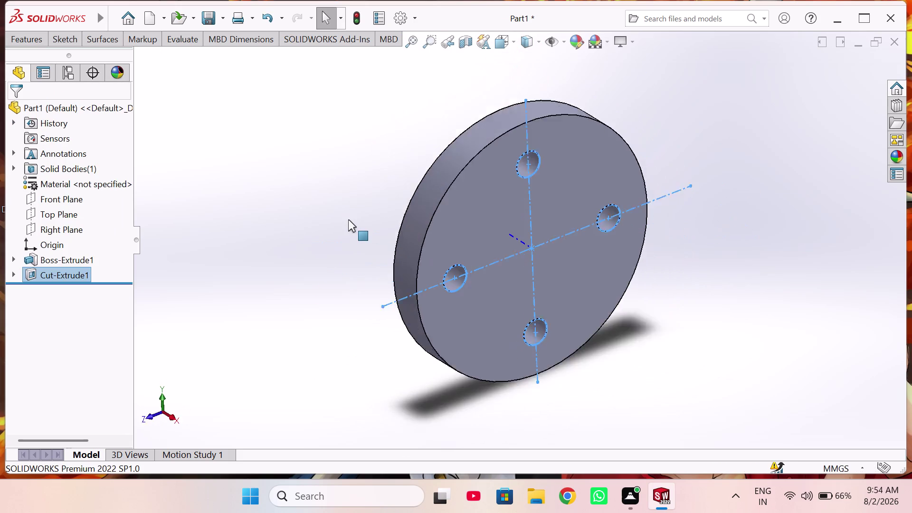
key(ctrl+8)
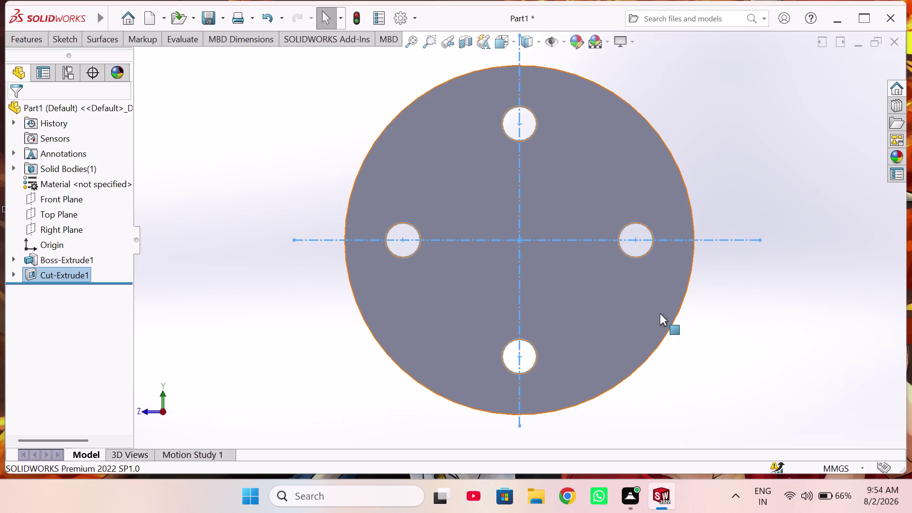